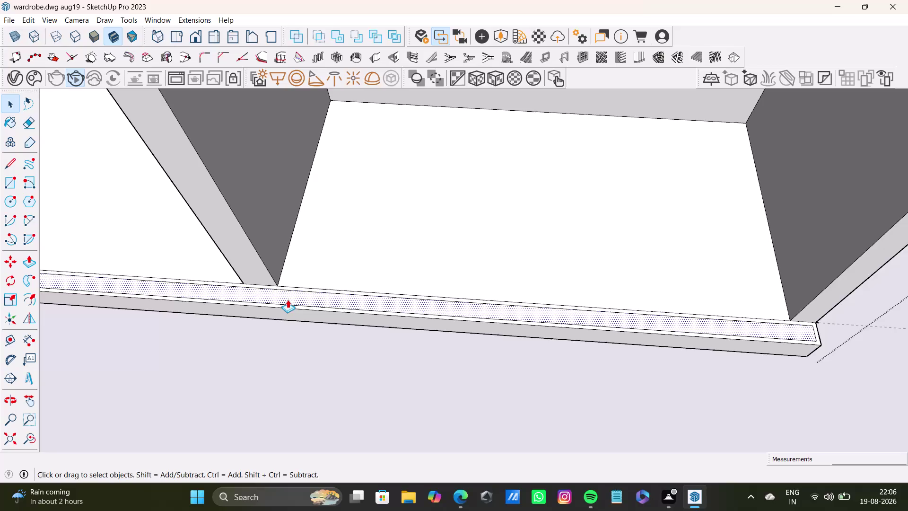
Pull the skirting strip's top face out by 2 3/4 inches.
drag(293, 298, 294, 307)
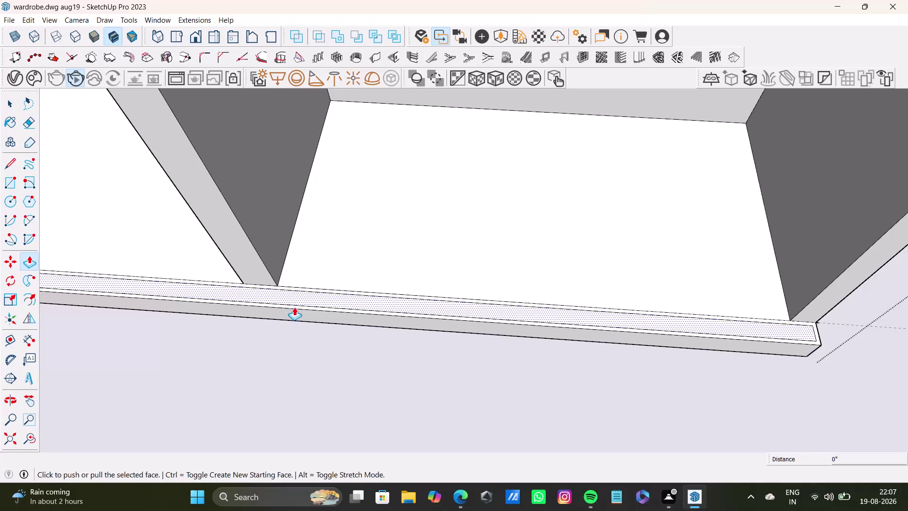
drag(344, 296, 345, 307)
scroll(down, 3)
scroll(down, 3)
scroll(up, 3)
scroll(down, 3)
scroll(up, 3)
scroll(down, 3)
scroll(up, 3)
scroll(down, 3)
scroll(up, 3)
scroll(down, 3)
scroll(up, 3)
scroll(down, 3)
scroll(up, 3)
scroll(down, 3)
scroll(up, 3)
scroll(down, 3)
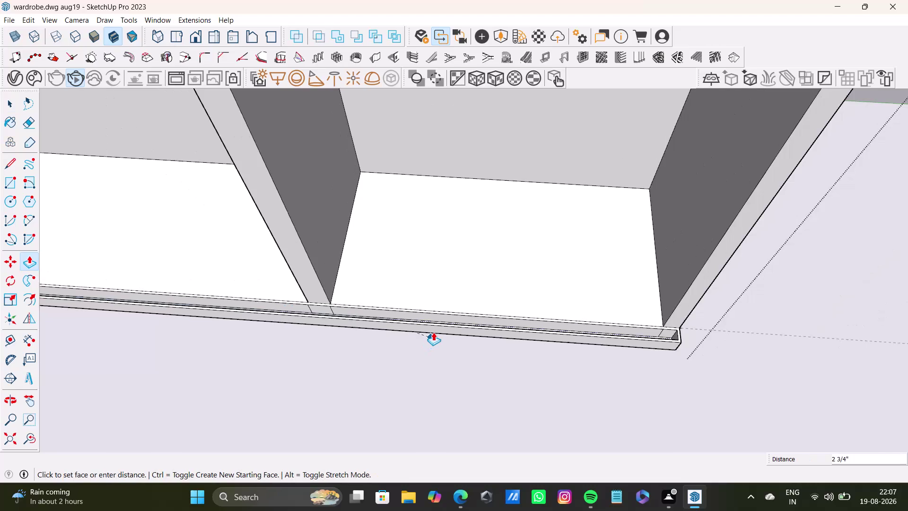
key(space)
Remove the short stray edge where the partition meets the skirting.
middle_drag(438, 320, 436, 328)
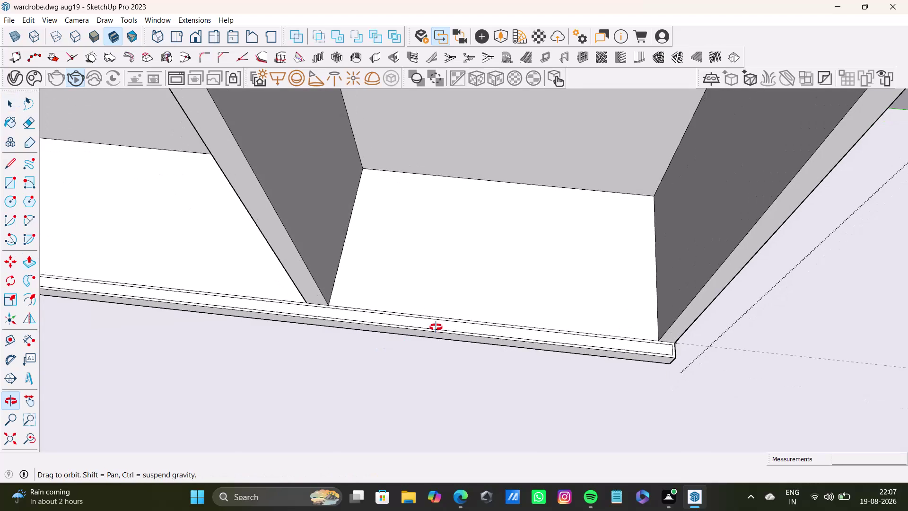
click(439, 321)
key(p)
click(446, 322)
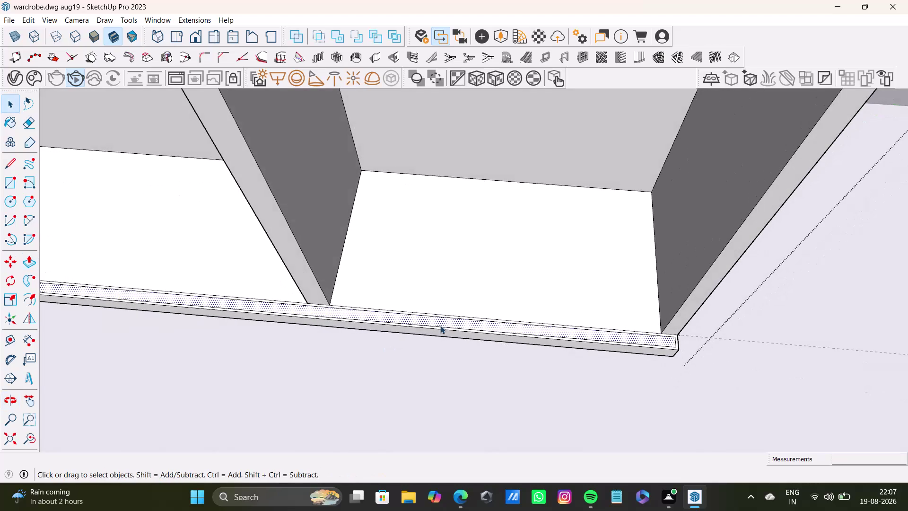
key(space)
scroll(down, 3)
middle_drag(428, 330, 429, 327)
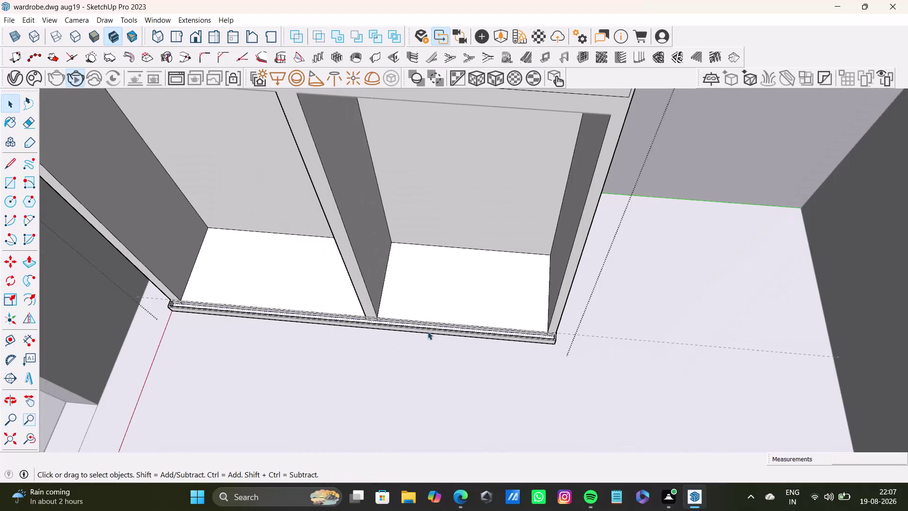
middle_drag(428, 326, 485, 310)
scroll(up, 3)
middle_drag(463, 294, 416, 320)
scroll(up, 3)
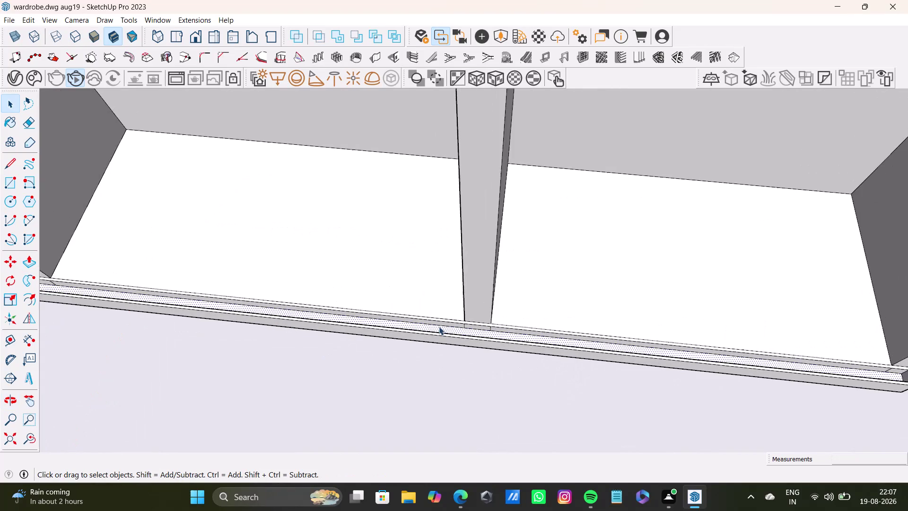
scroll(up, 3)
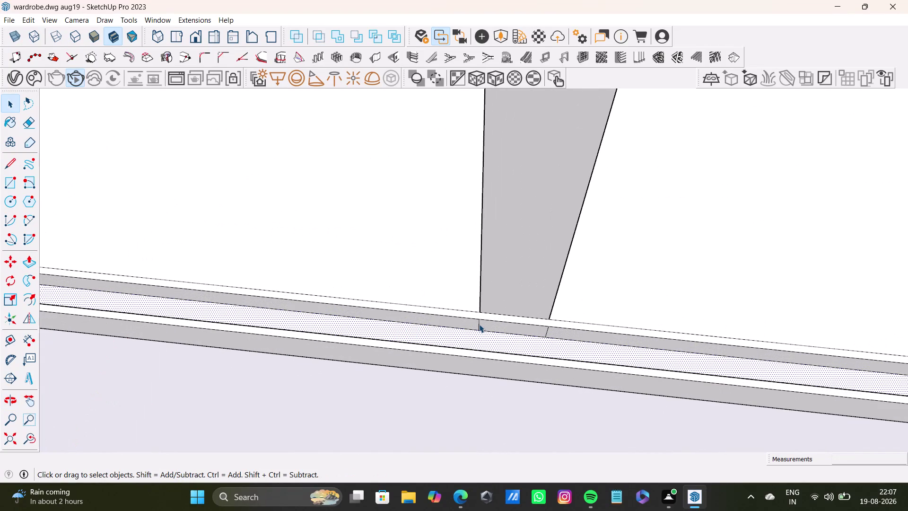
click(479, 324)
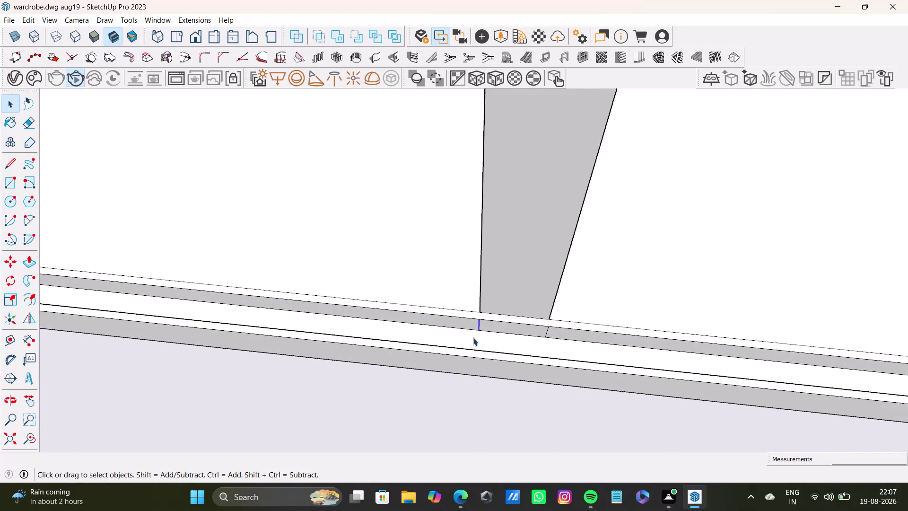
key(ctrl+z)
scroll(down, 3)
scroll(up, 3)
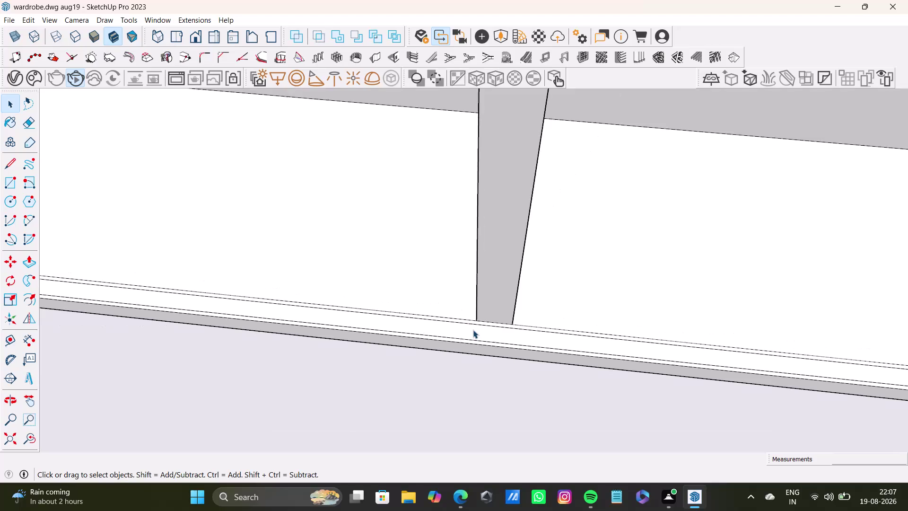
scroll(down, 3)
Turn the view to the two loose door panels and select both.
middle_drag(425, 324, 449, 204)
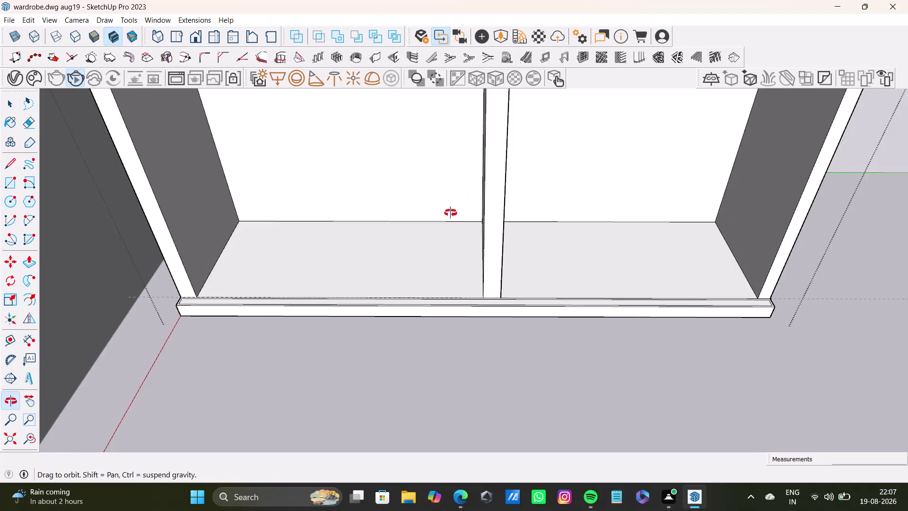
middle_drag(449, 205, 407, 279)
scroll(down, 3)
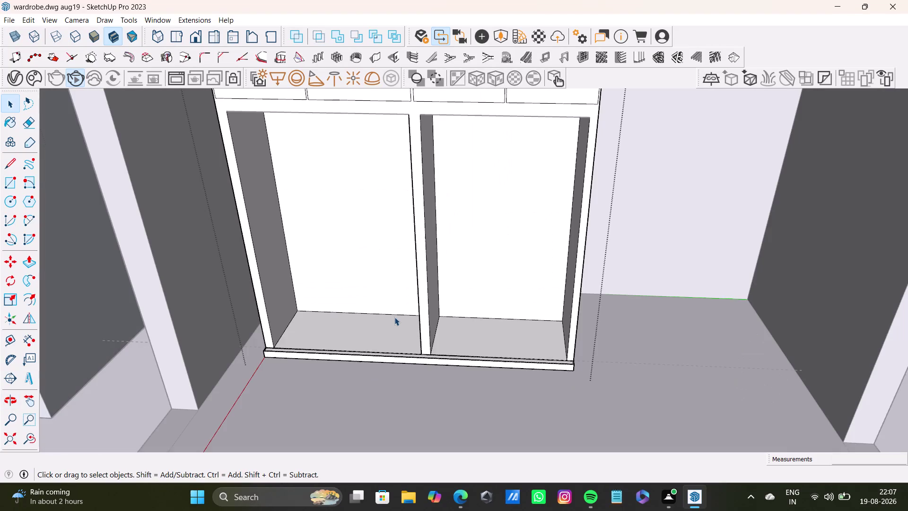
scroll(down, 3)
middle_drag(395, 316, 321, 313)
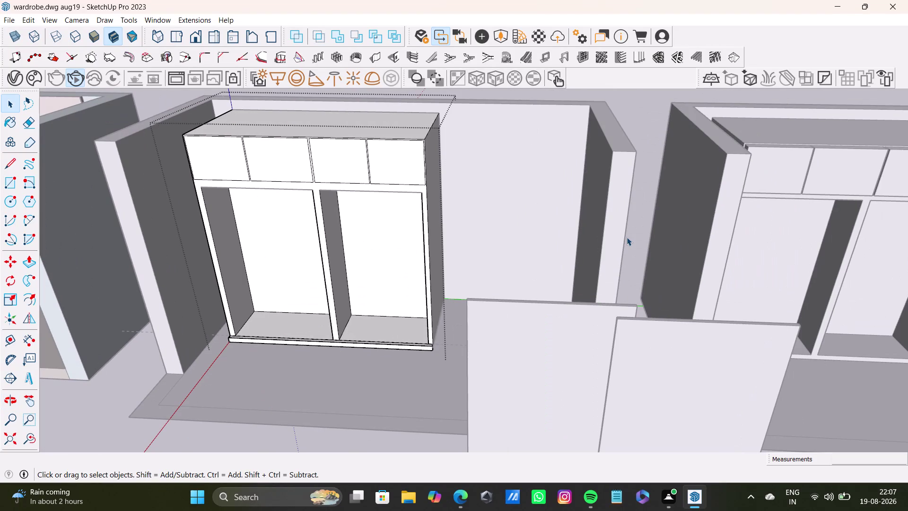
click(665, 132)
scroll(down, 3)
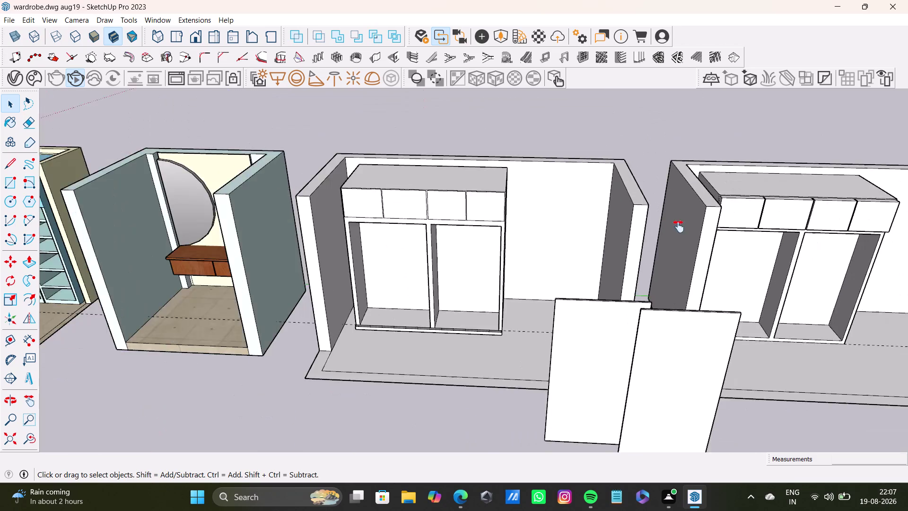
middle_drag(679, 290, 683, 179)
triple_click(676, 219)
double_click(629, 215)
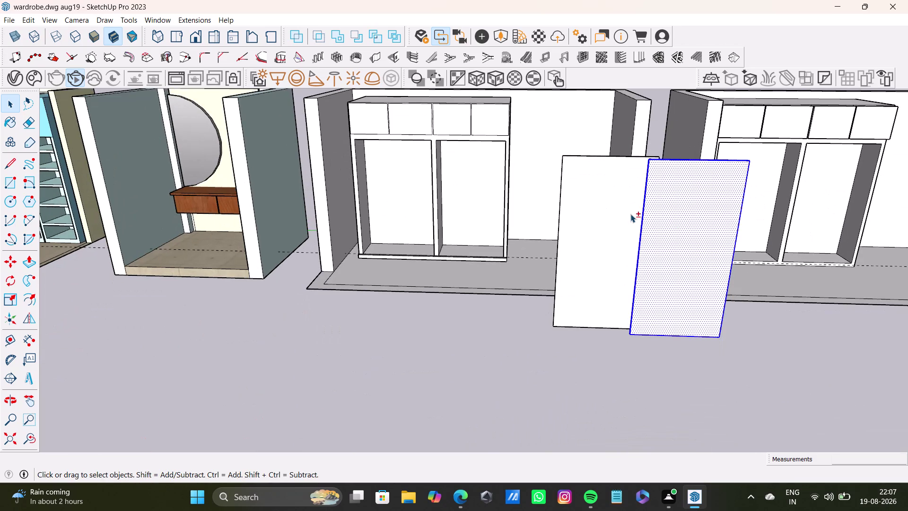
Copy both panels with Move and snap them onto the skirting corner.
key(m)
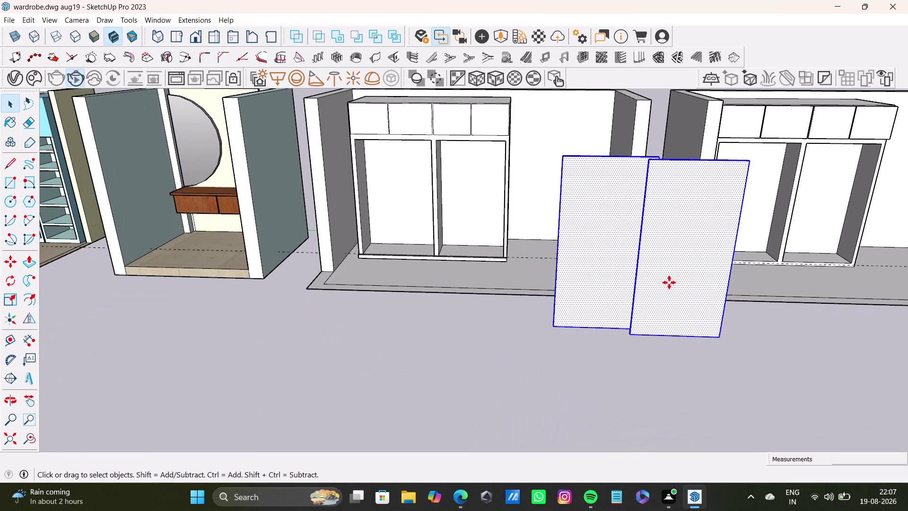
click(725, 334)
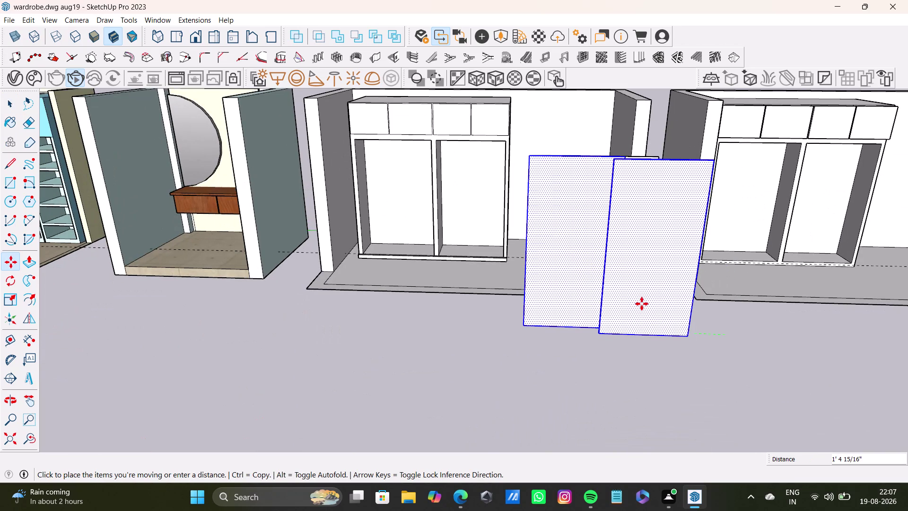
scroll(up, 3)
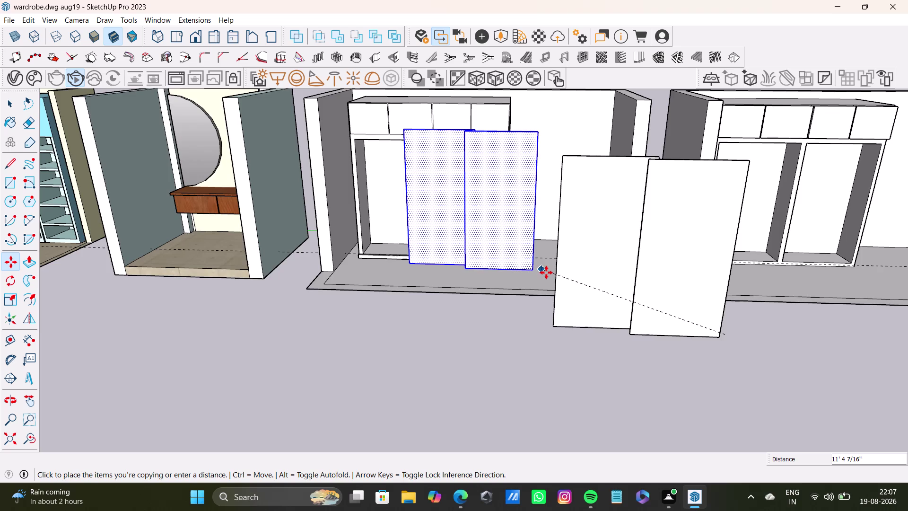
scroll(up, 3)
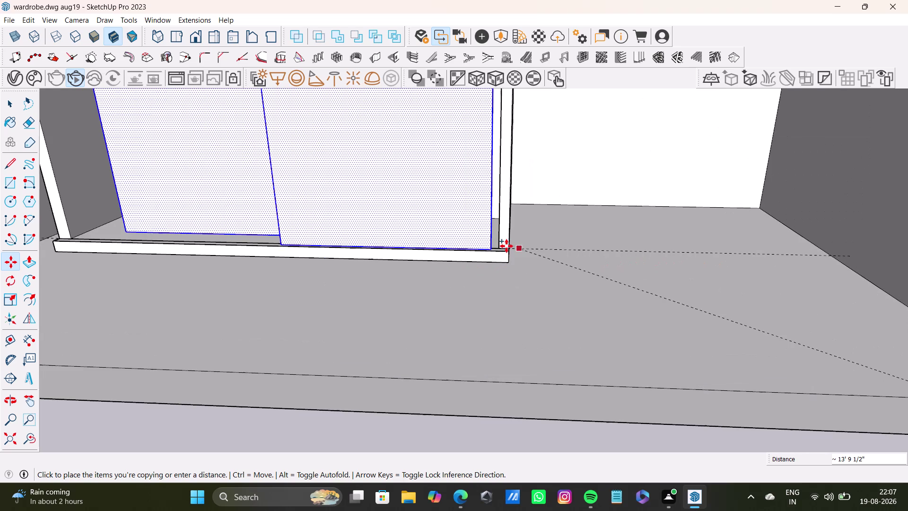
click(536, 248)
scroll(down, 3)
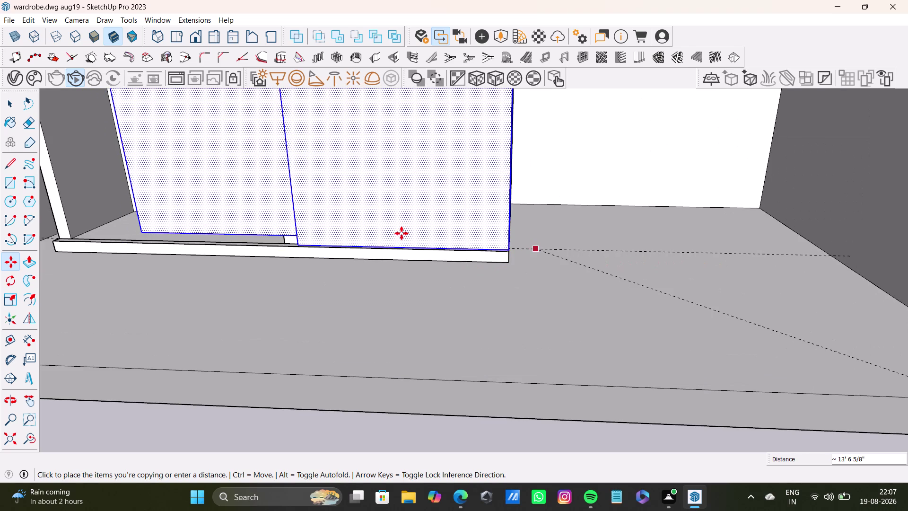
scroll(down, 3)
scroll(down, 3)
middle_drag(398, 226, 564, 277)
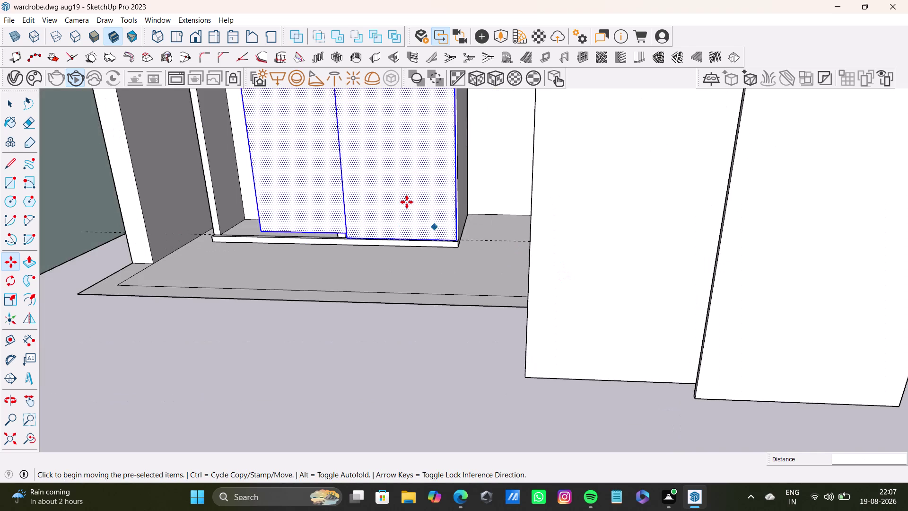
middle_drag(408, 223, 532, 355)
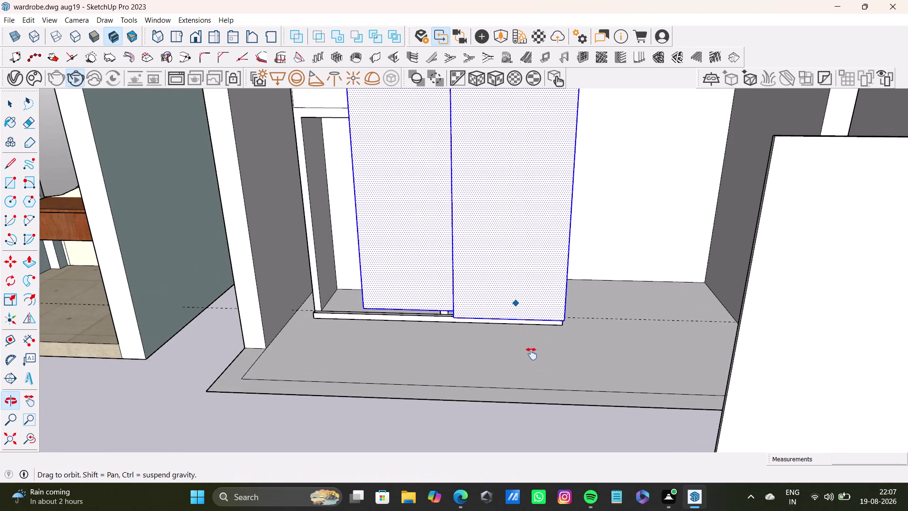
middle_drag(496, 245, 487, 319)
Scale the door pair's height down to fit the opening.
key(s)
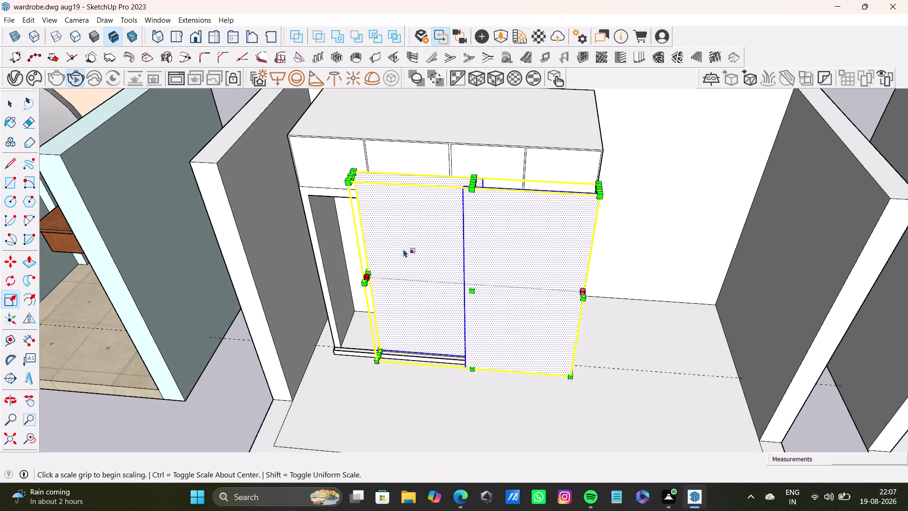
drag(475, 181, 472, 208)
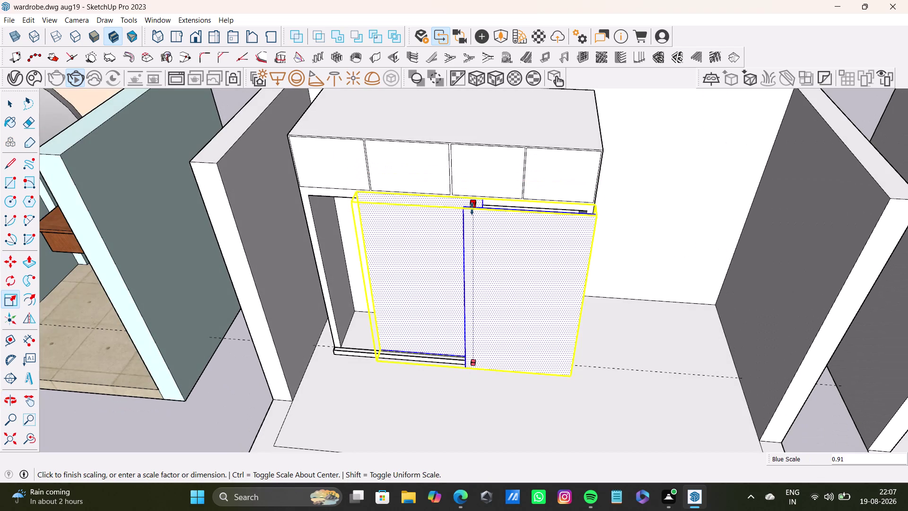
drag(473, 208, 472, 209)
middle_drag(444, 259, 447, 260)
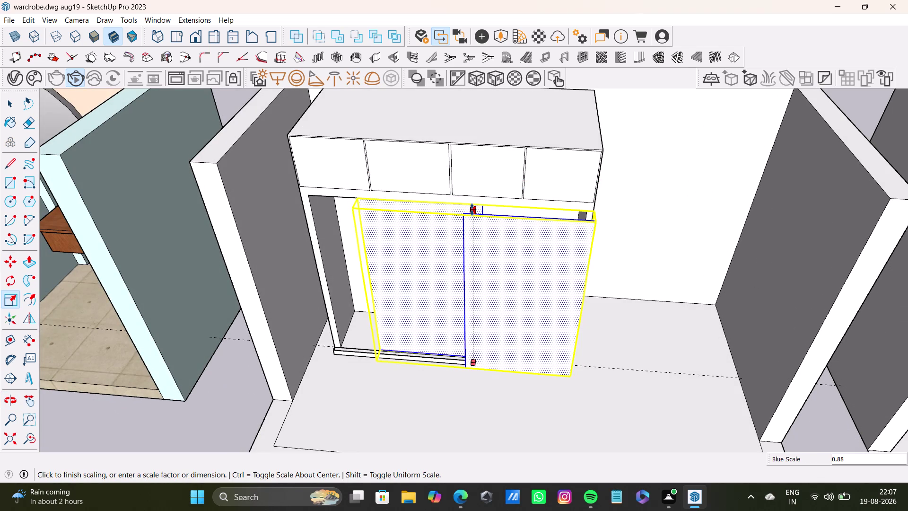
middle_drag(447, 260, 547, 238)
scroll(up, 3)
scroll(down, 3)
middle_drag(462, 294, 537, 282)
Stretch the door pair's width to fill the opening's sides.
drag(422, 311, 344, 323)
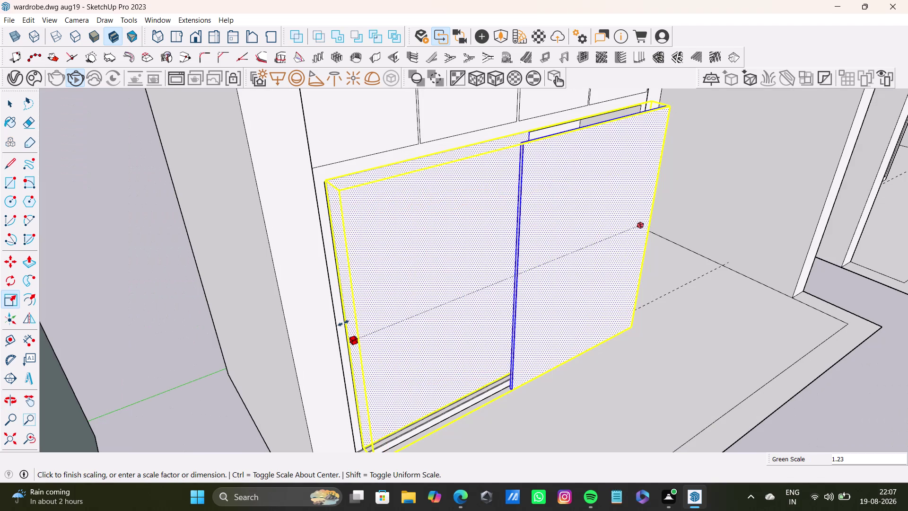
drag(344, 323, 344, 322)
middle_drag(543, 291, 371, 349)
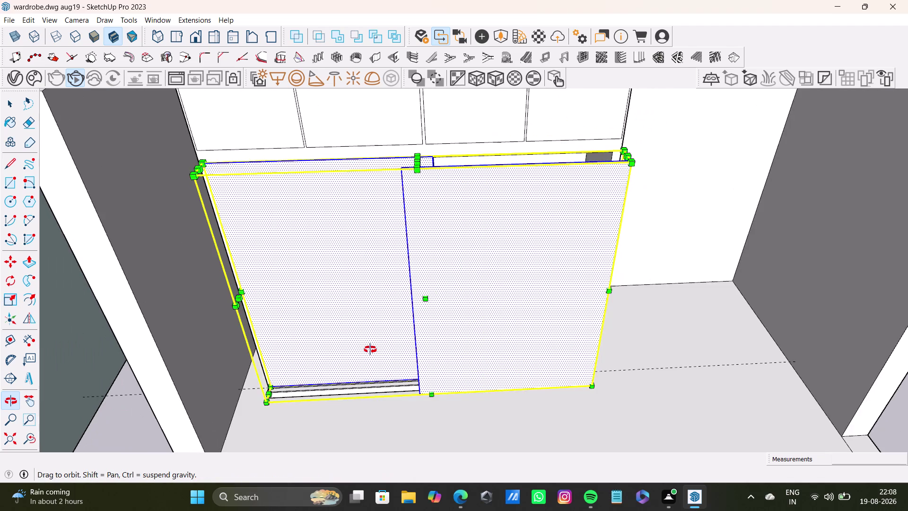
middle_drag(469, 312, 262, 336)
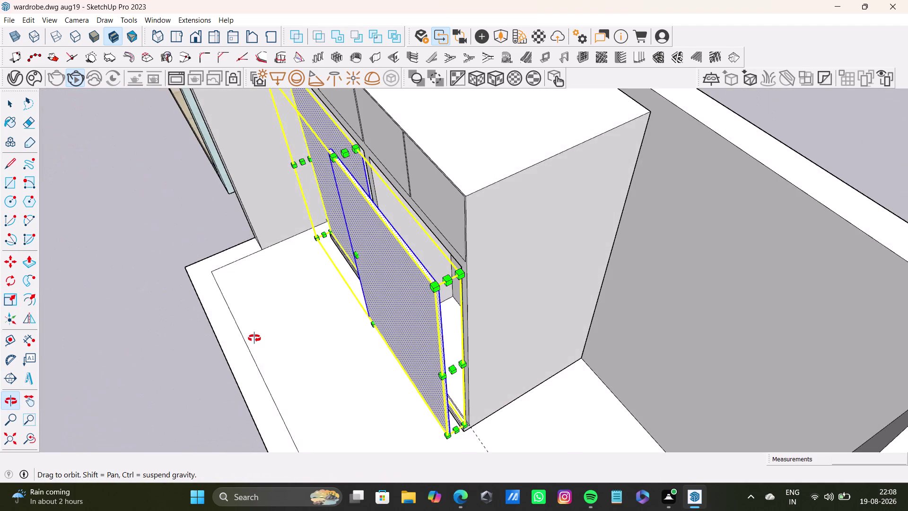
middle_drag(261, 337, 245, 348)
middle_drag(380, 292, 375, 369)
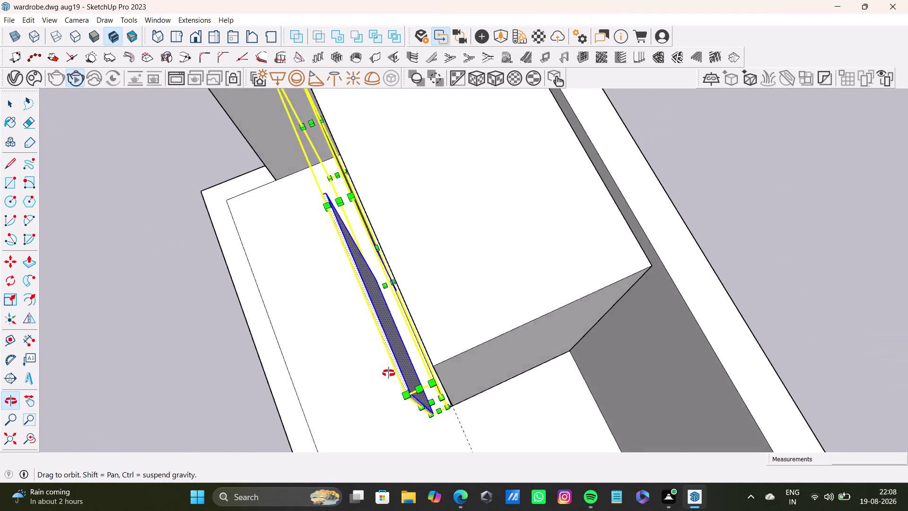
middle_drag(375, 369, 710, 278)
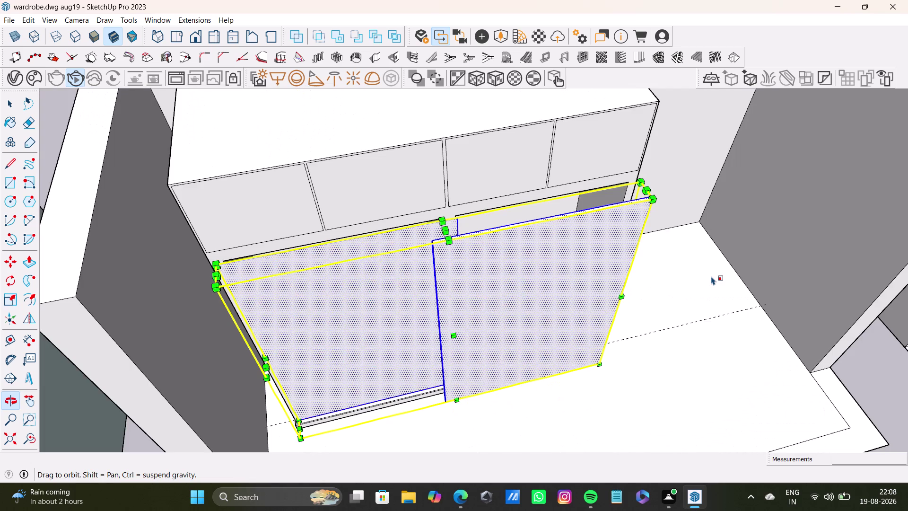
scroll(down, 3)
middle_drag(521, 336, 575, 174)
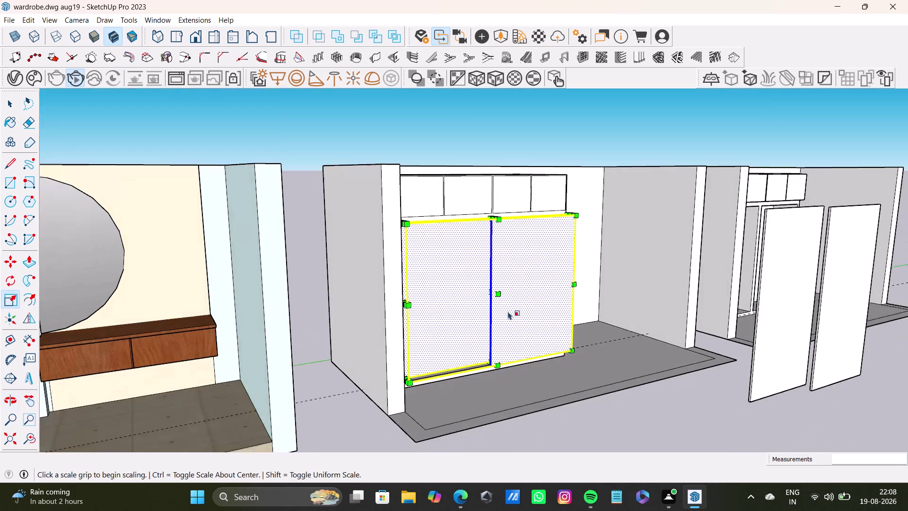
scroll(up, 3)
middle_drag(512, 309, 379, 339)
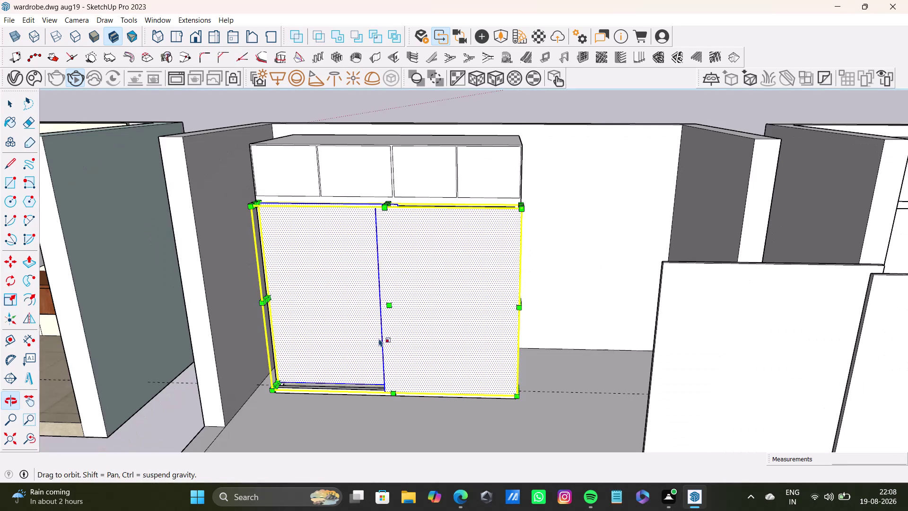
Undo the door scaling until the opening is empty again.
key(ctrl+z)
key(ctrl+z)
key(ctrl+z)
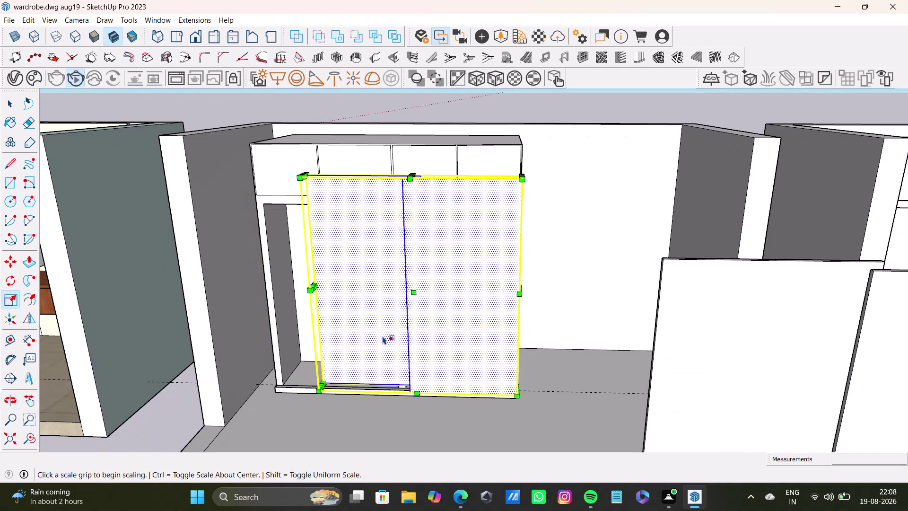
scroll(down, 3)
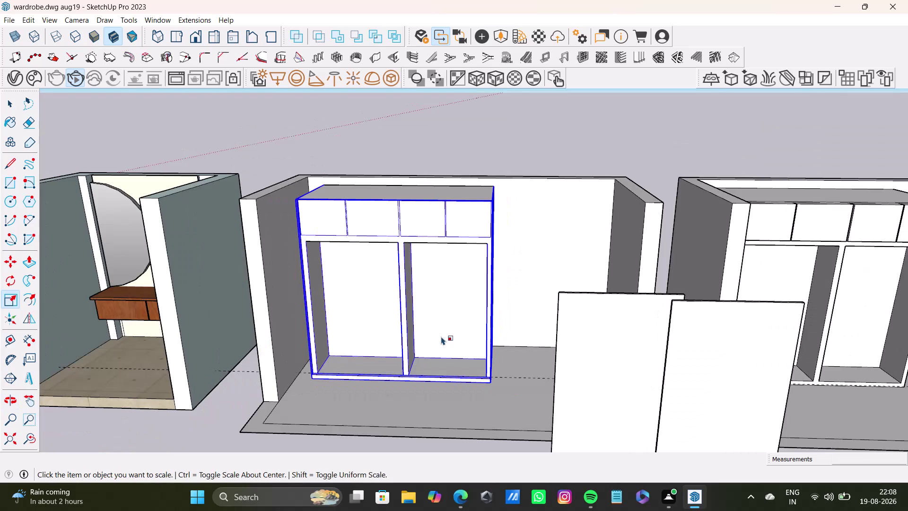
Select the left loose door panel.
middle_drag(443, 337, 479, 274)
key(space)
click(516, 437)
triple_click(599, 350)
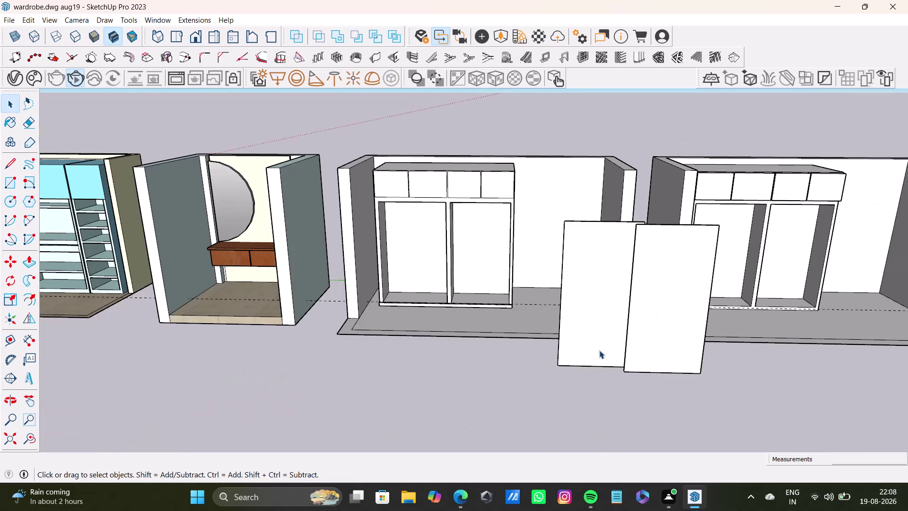
click(599, 350)
Move the panel by its bottom corner onto the skirting corner in the opening.
key(m)
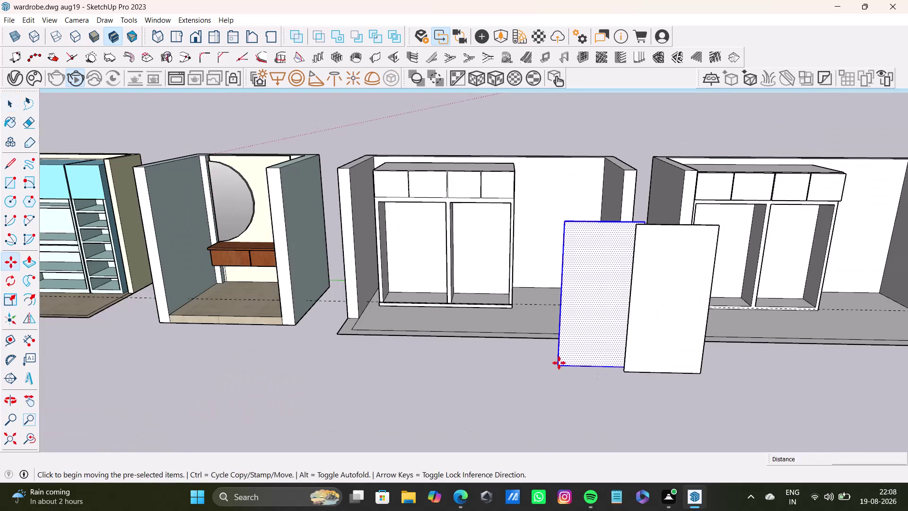
click(559, 365)
scroll(up, 3)
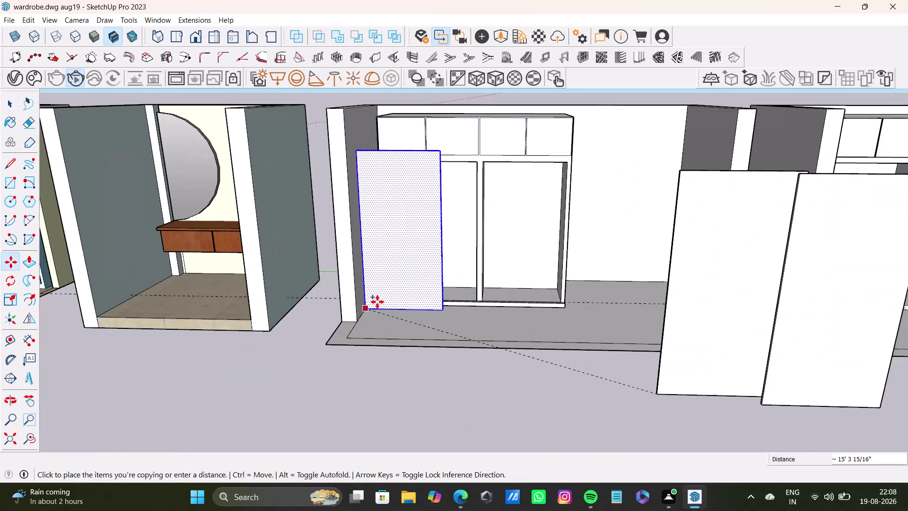
scroll(up, 3)
middle_drag(400, 297, 382, 360)
scroll(up, 3)
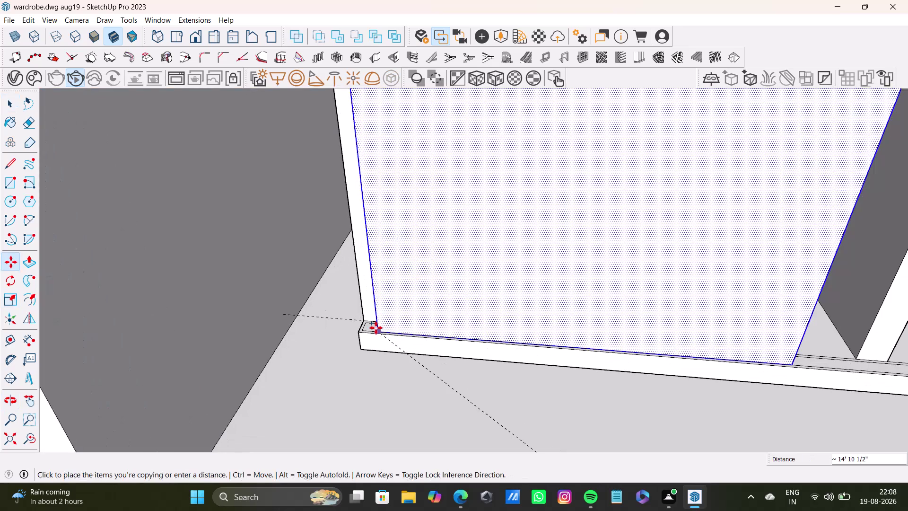
click(364, 330)
middle_drag(403, 329, 535, 364)
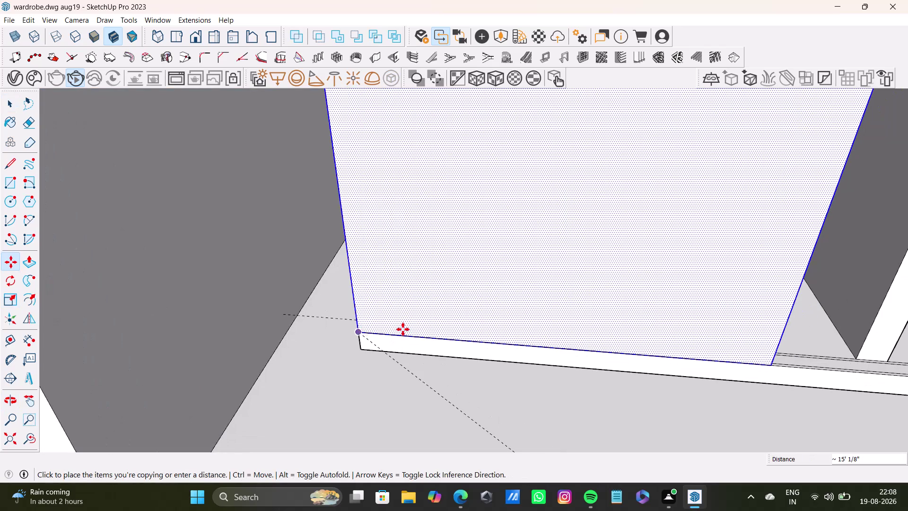
middle_drag(535, 364, 604, 387)
click(35, 436)
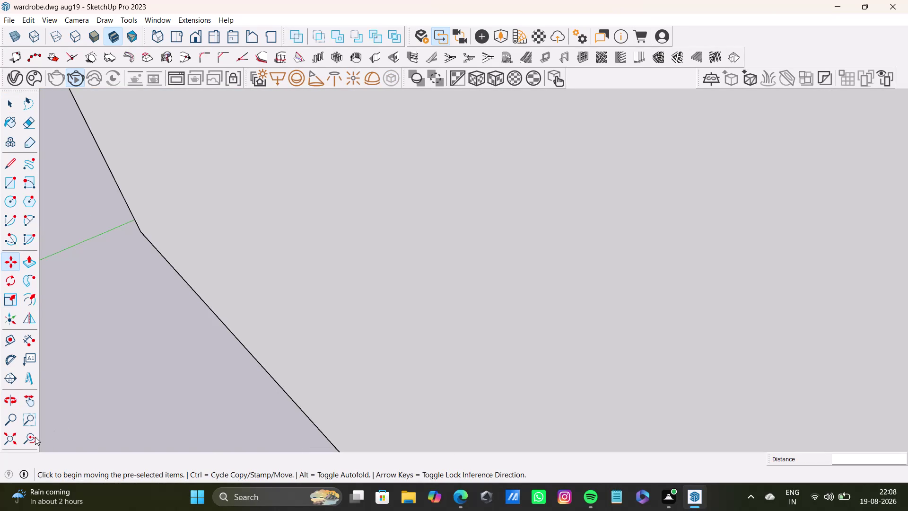
Orbit around the wardrobe to inspect the placed panel from above.
scroll(down, 3)
middle_drag(460, 333, 600, 477)
middle_drag(590, 393, 502, 269)
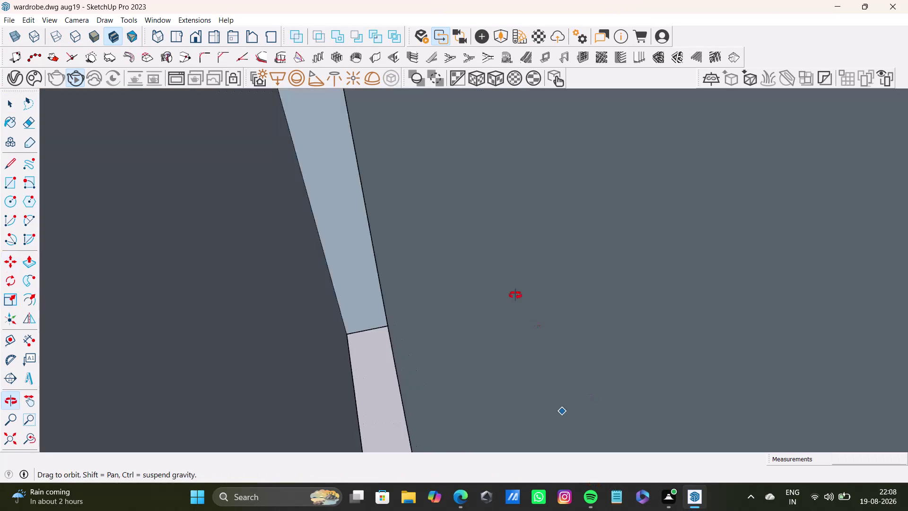
middle_drag(502, 269, 499, 253)
click(11, 435)
middle_drag(569, 291, 547, 309)
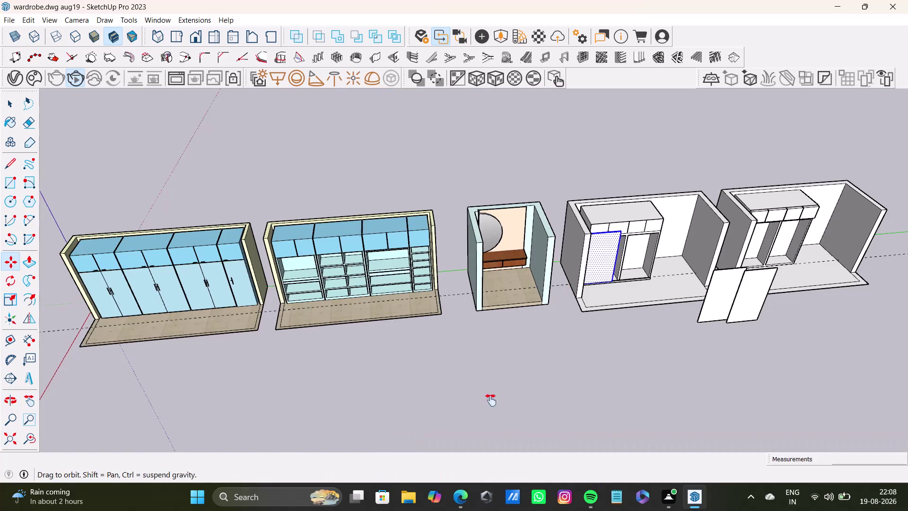
middle_drag(548, 309, 484, 417)
scroll(up, 3)
middle_drag(505, 387, 596, 445)
scroll(up, 3)
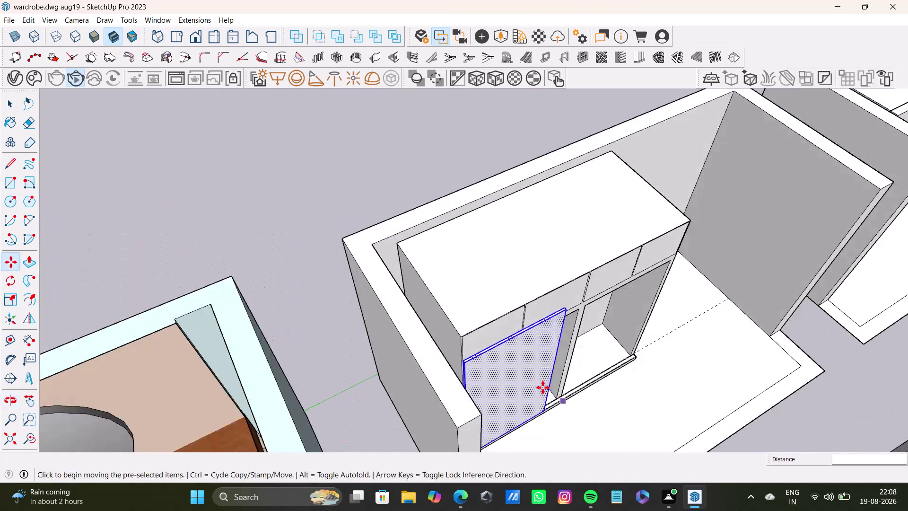
scroll(up, 3)
middle_drag(505, 364, 464, 381)
Scale the panel's height to about 0.94 so its top sits below the cabinets.
key(s)
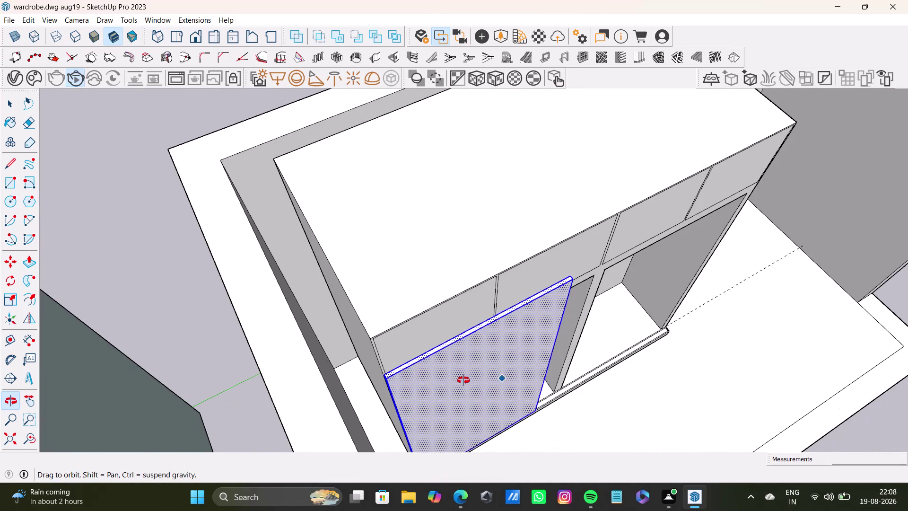
scroll(up, 3)
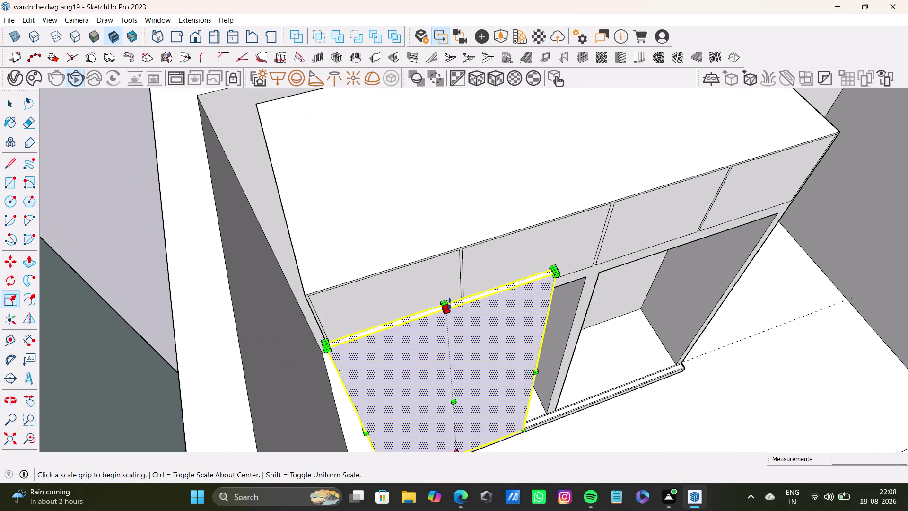
scroll(up, 3)
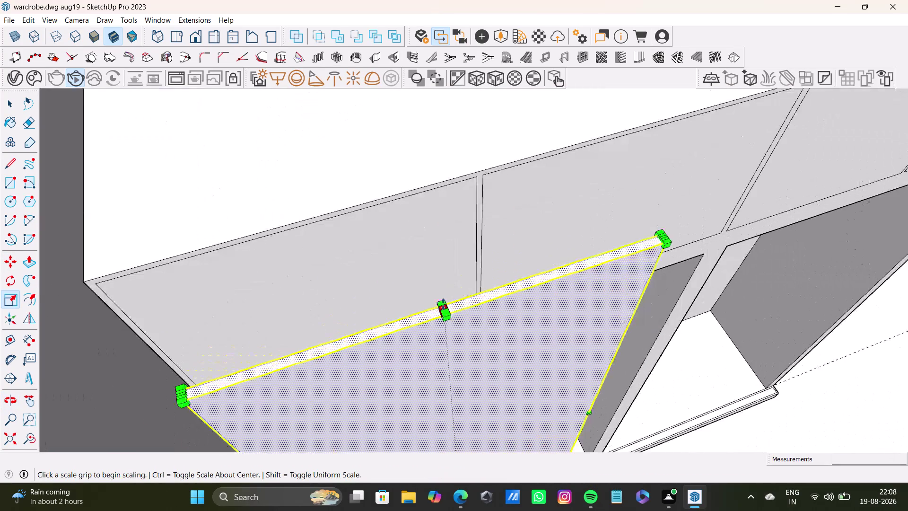
drag(446, 306, 453, 327)
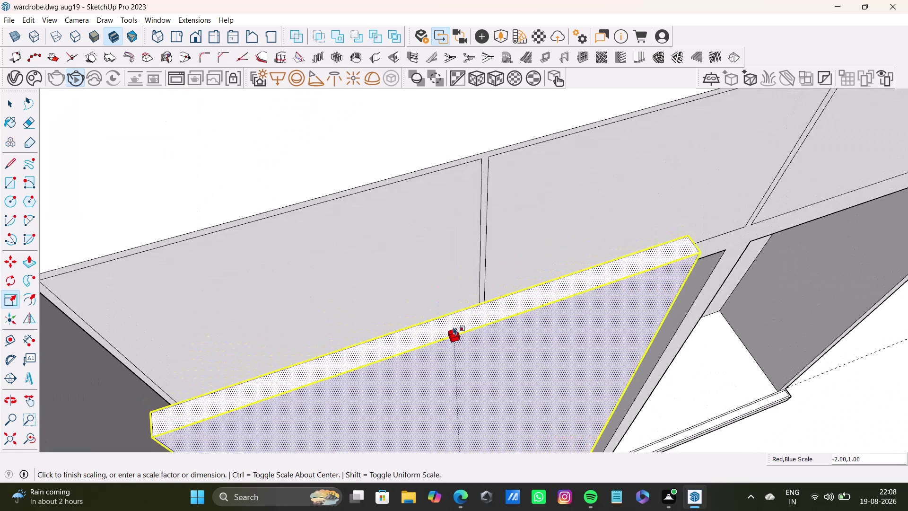
drag(452, 322, 465, 359)
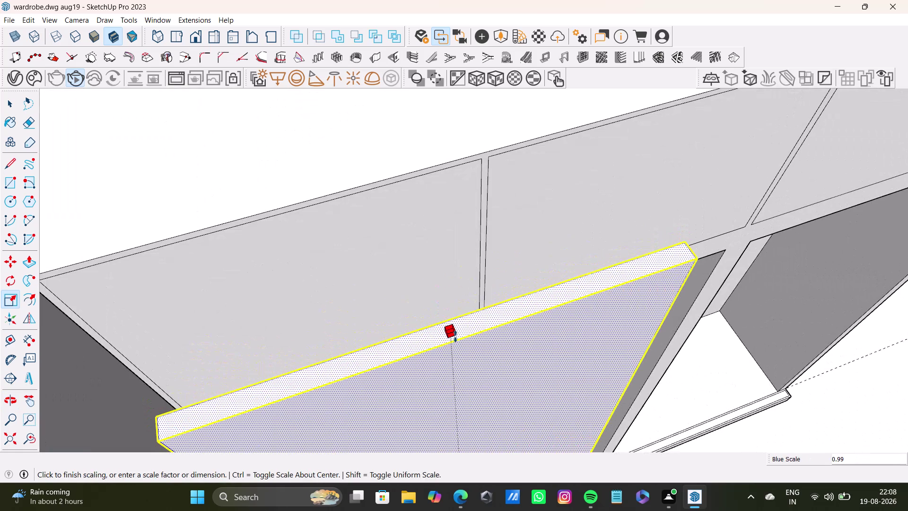
drag(465, 359, 467, 354)
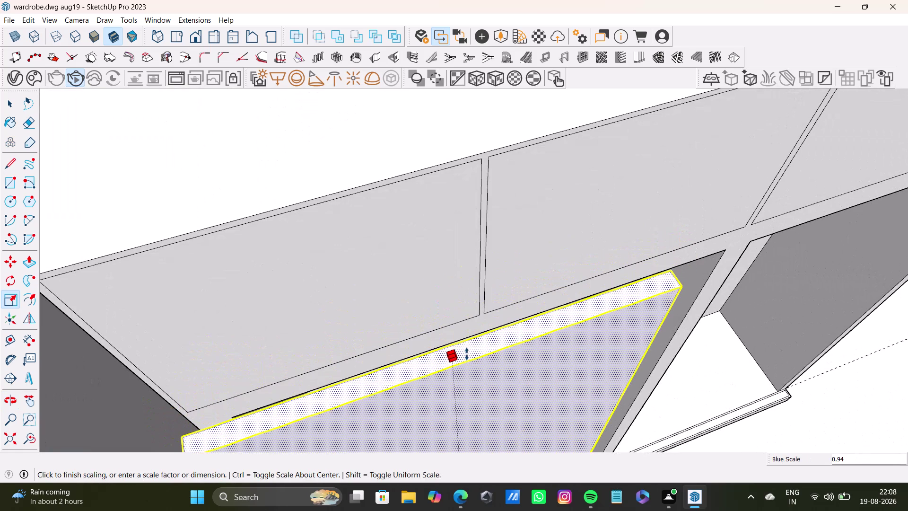
drag(467, 354, 466, 353)
scroll(down, 3)
middle_drag(466, 353, 501, 265)
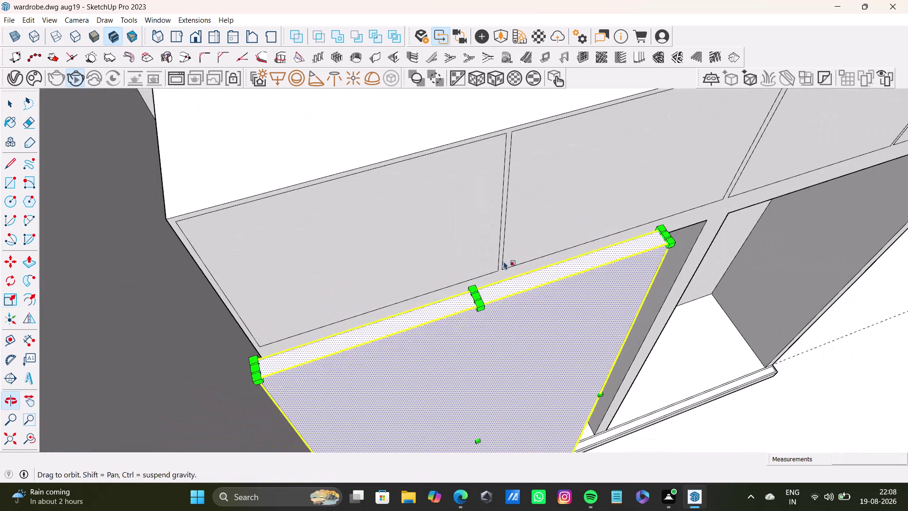
scroll(down, 3)
middle_drag(447, 361, 471, 244)
scroll(up, 3)
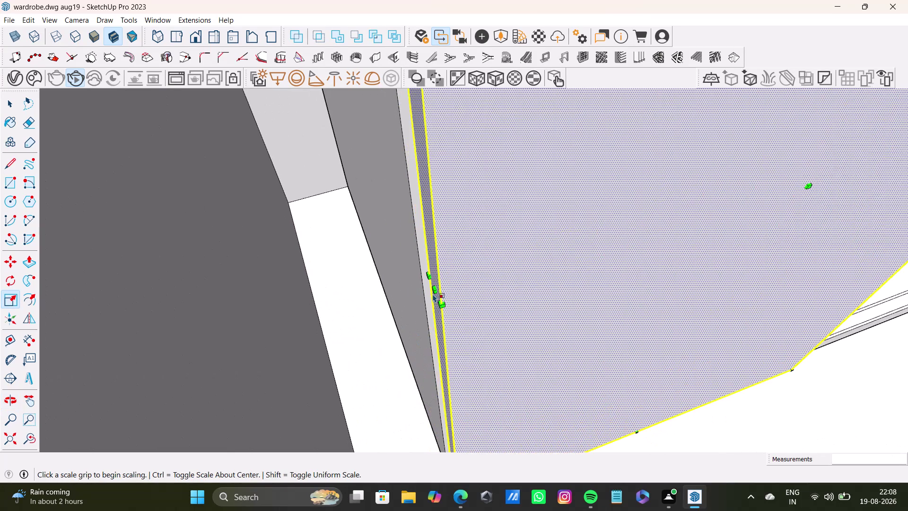
Narrow the panel's width to about 0.97 to fit the opening.
drag(434, 293, 471, 283)
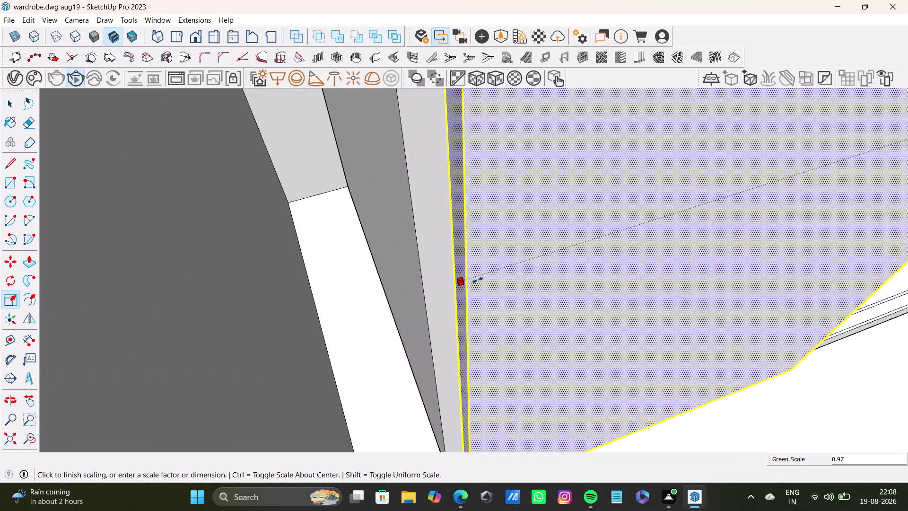
drag(471, 283, 474, 280)
middle_drag(487, 285, 491, 394)
scroll(down, 3)
scroll(down, 3)
middle_drag(508, 306, 426, 380)
middle_drag(639, 322, 633, 296)
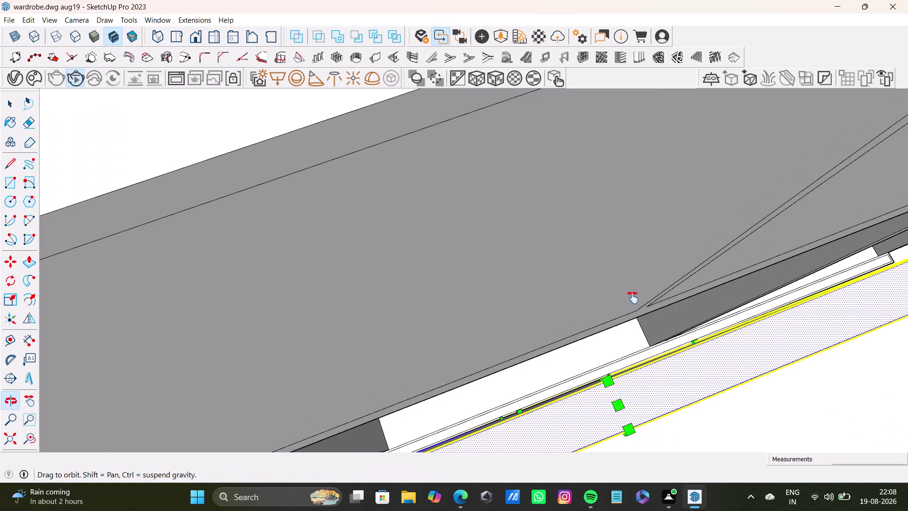
middle_drag(633, 296, 633, 298)
drag(522, 414, 520, 411)
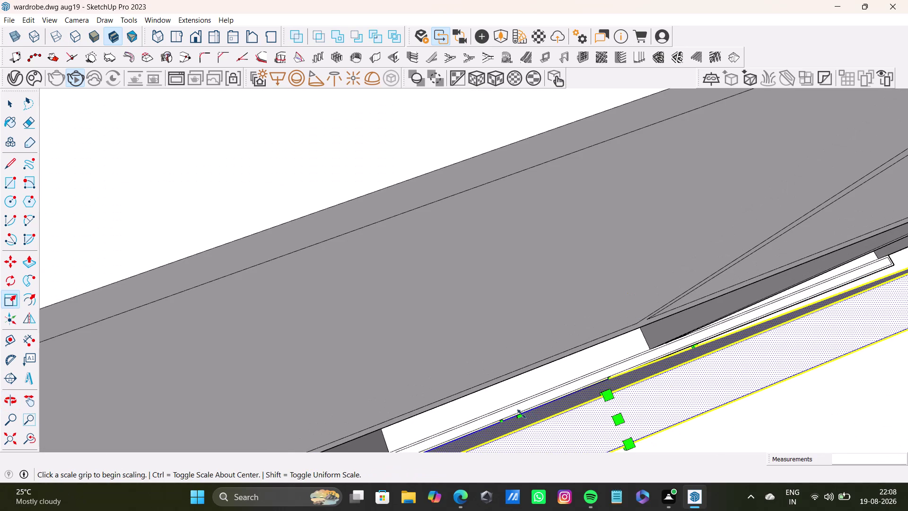
drag(520, 411, 516, 395)
scroll(down, 3)
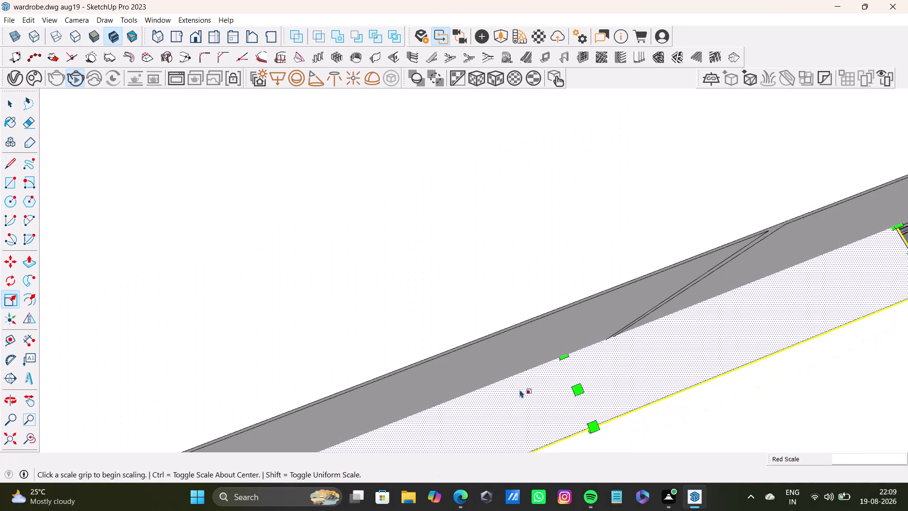
scroll(down, 3)
middle_drag(568, 392, 569, 300)
Shorten the left door panel's height to fit below the upper cabinets.
middle_drag(590, 353, 527, 253)
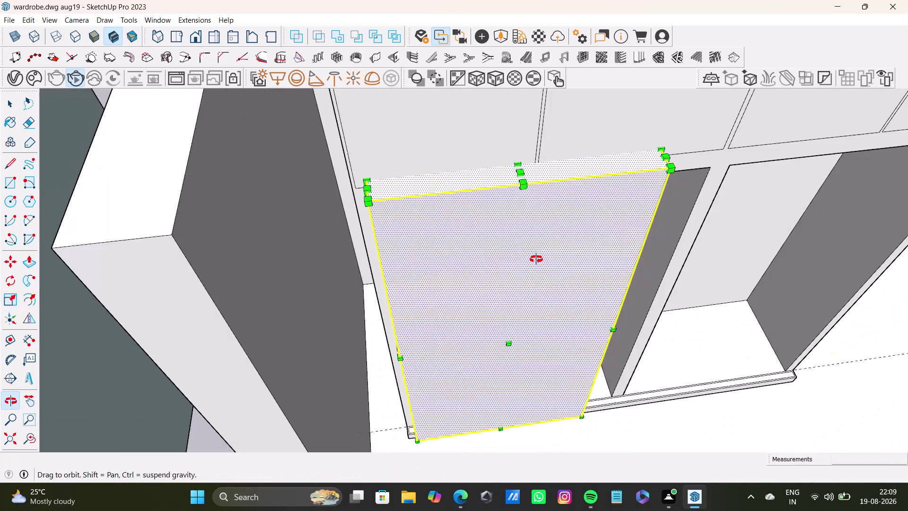
middle_drag(527, 253, 434, 214)
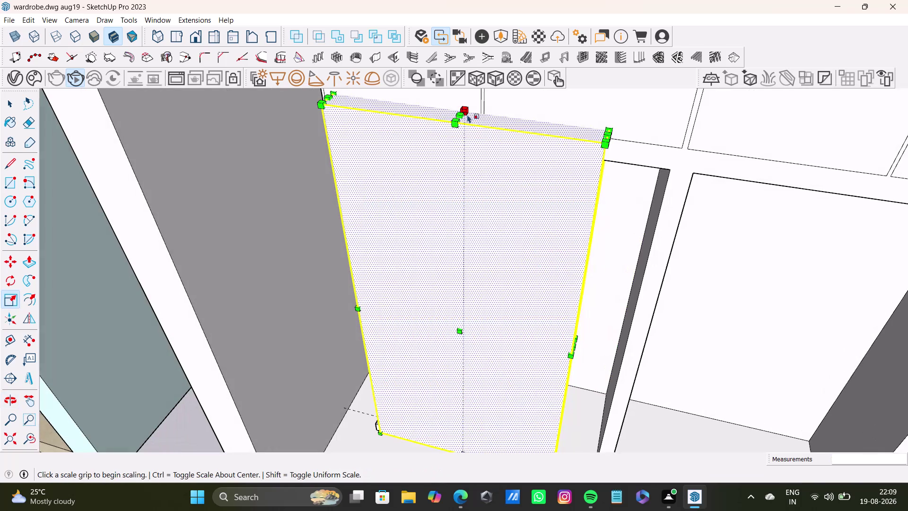
drag(463, 114, 471, 145)
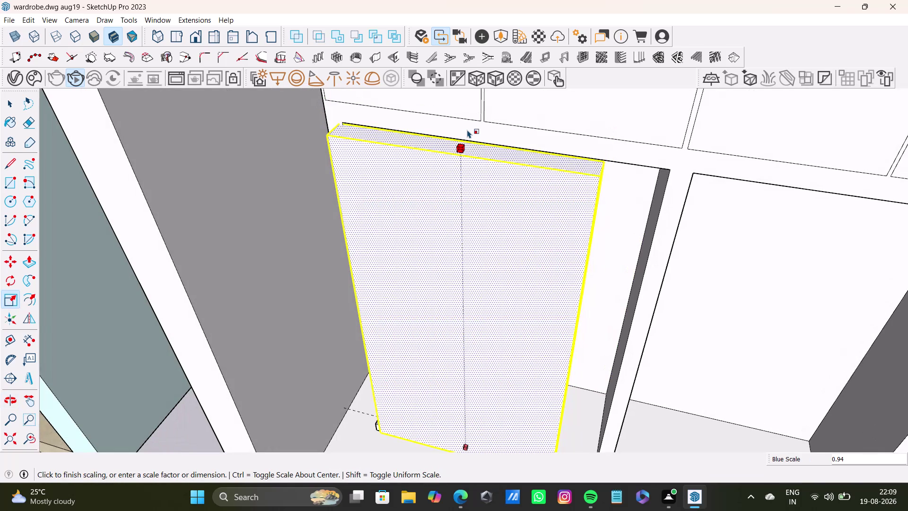
scroll(down, 3)
middle_drag(546, 206, 514, 155)
scroll(up, 3)
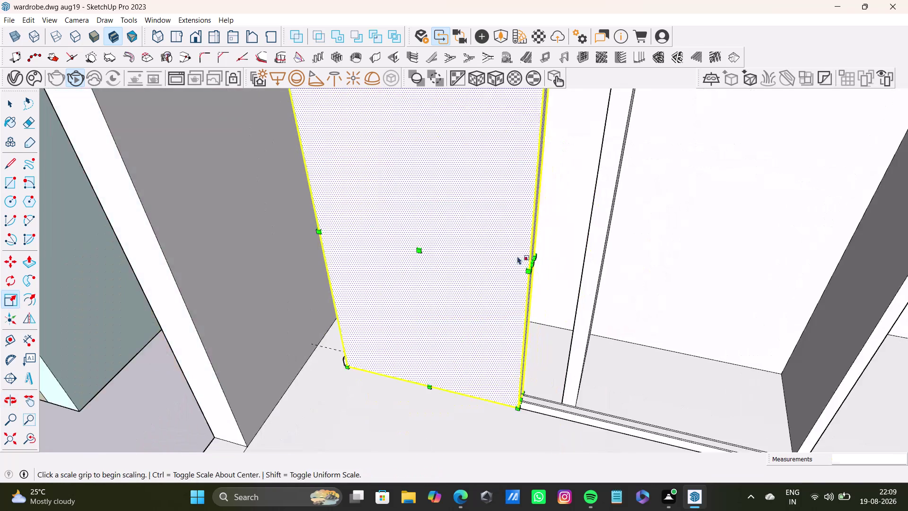
scroll(up, 3)
Resize the panel's side edge so its width meets the central divider.
middle_drag(545, 267, 495, 251)
drag(441, 227, 490, 247)
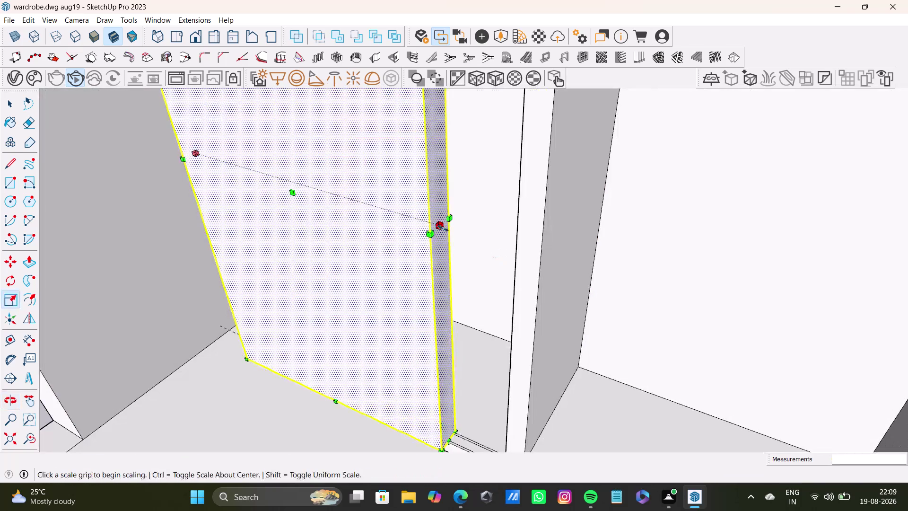
drag(490, 247, 524, 250)
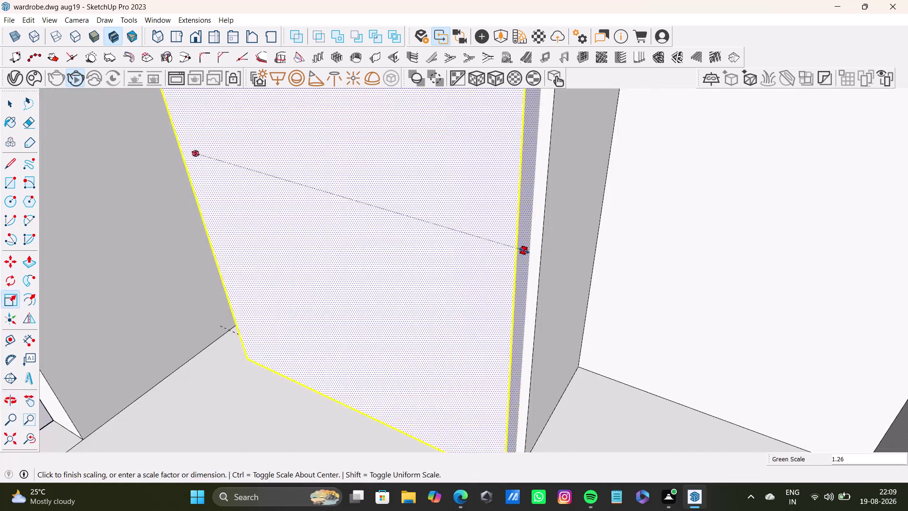
drag(524, 251, 501, 243)
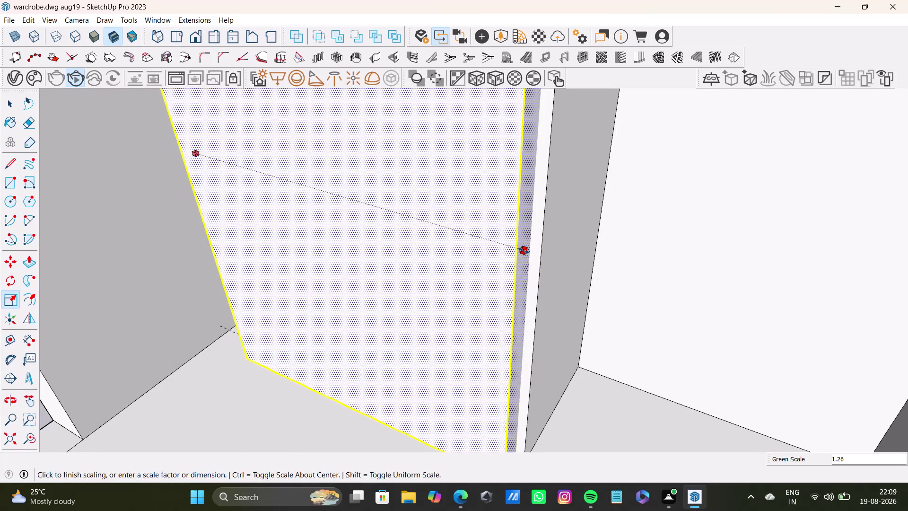
drag(501, 242, 489, 241)
scroll(down, 3)
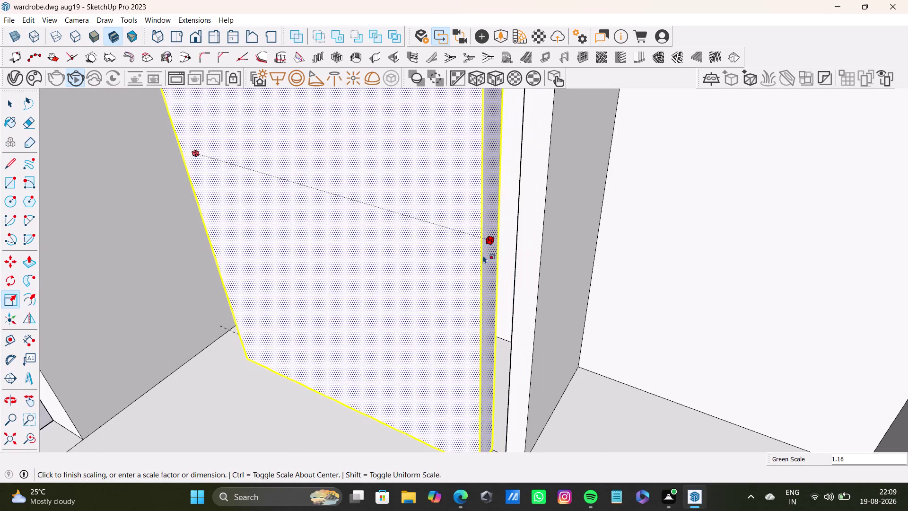
scroll(down, 3)
scroll(down, 3)
middle_drag(515, 268, 482, 287)
middle_drag(481, 289, 482, 291)
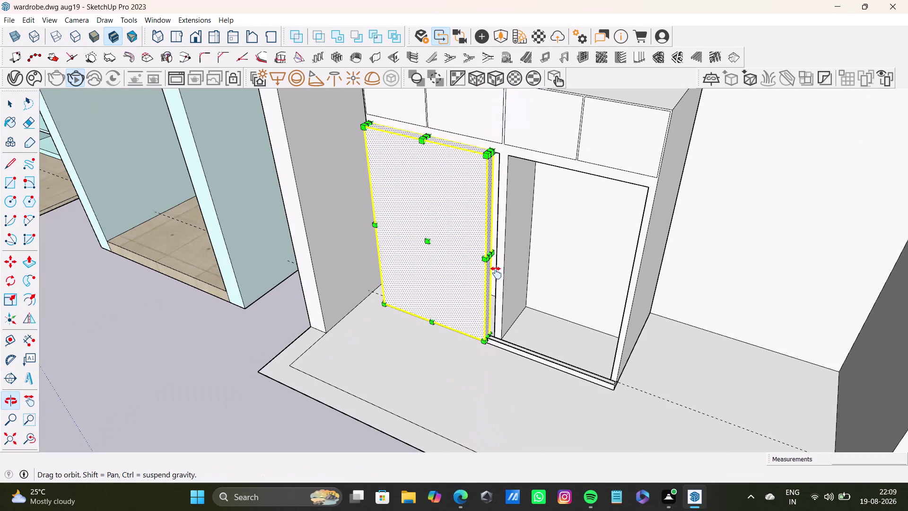
middle_drag(482, 292, 508, 310)
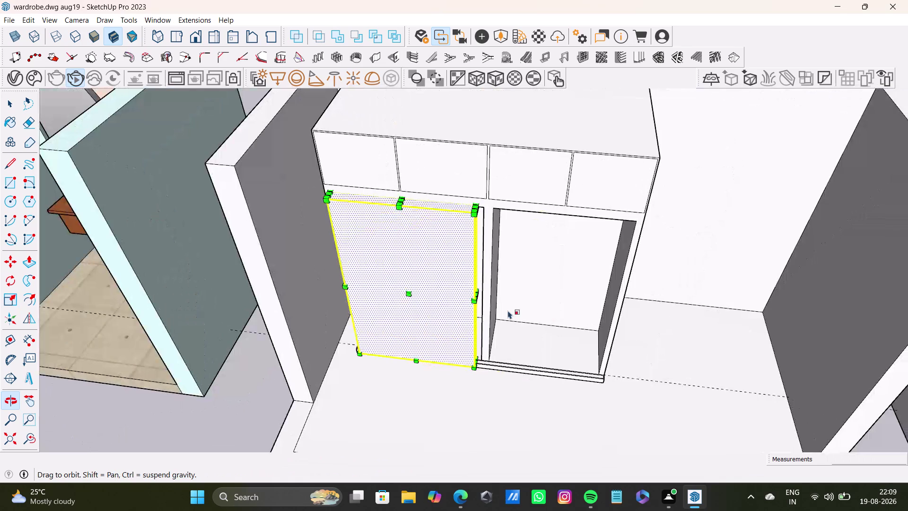
Trim the panel's bottom edge down to the skirting and check the result.
middle_drag(518, 322, 516, 389)
scroll(up, 3)
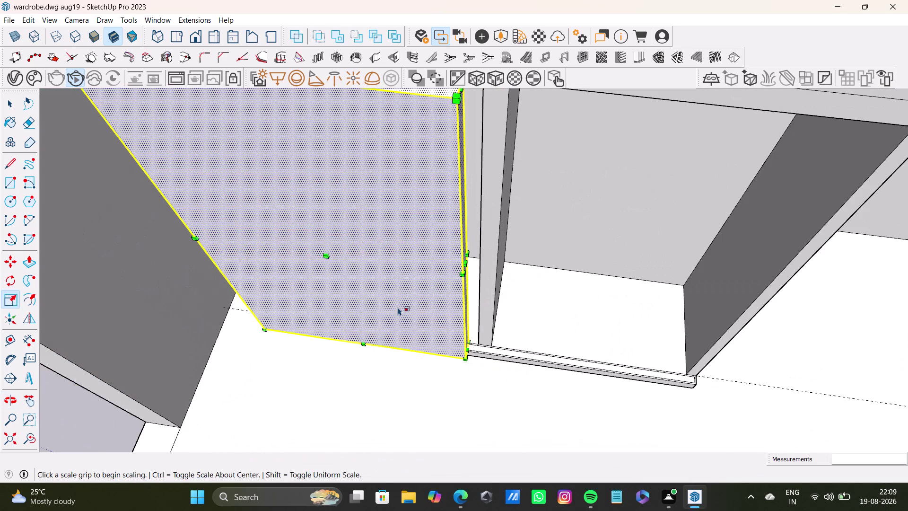
drag(327, 256, 341, 247)
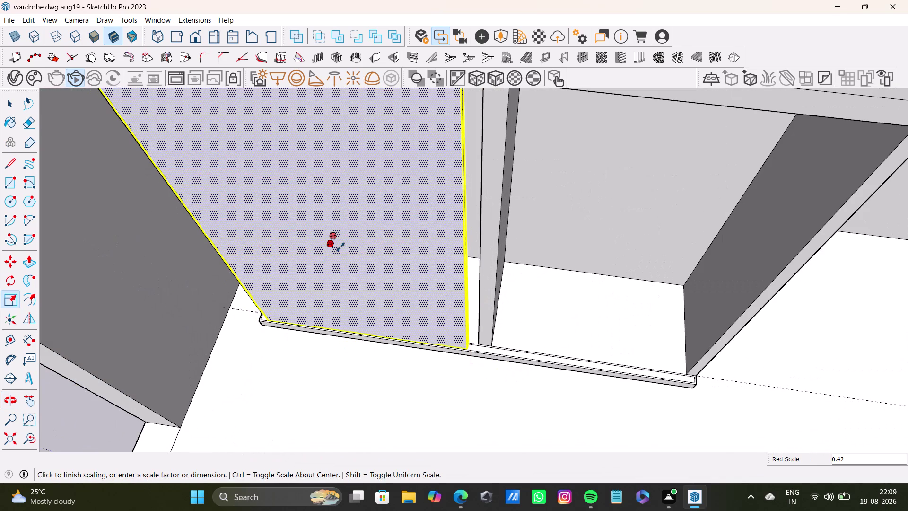
drag(340, 246, 341, 246)
scroll(down, 3)
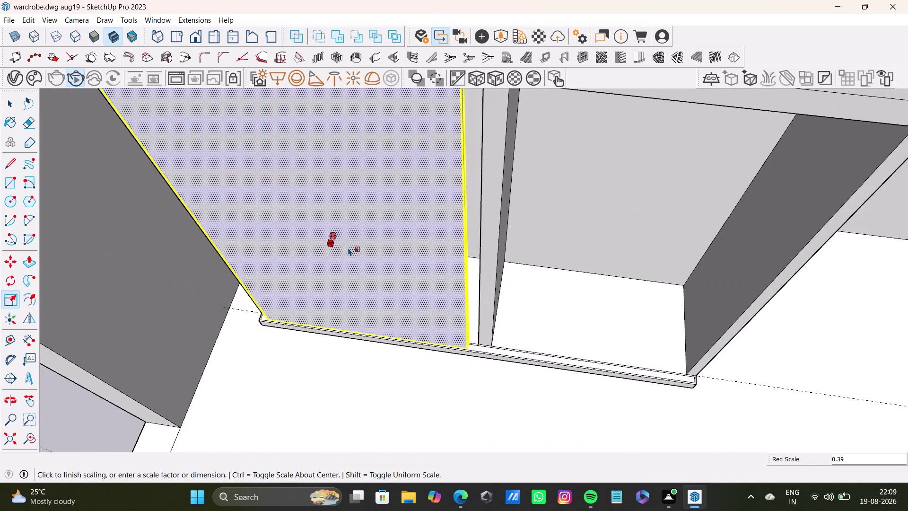
middle_drag(358, 249, 349, 284)
middle_drag(350, 287, 366, 254)
scroll(up, 3)
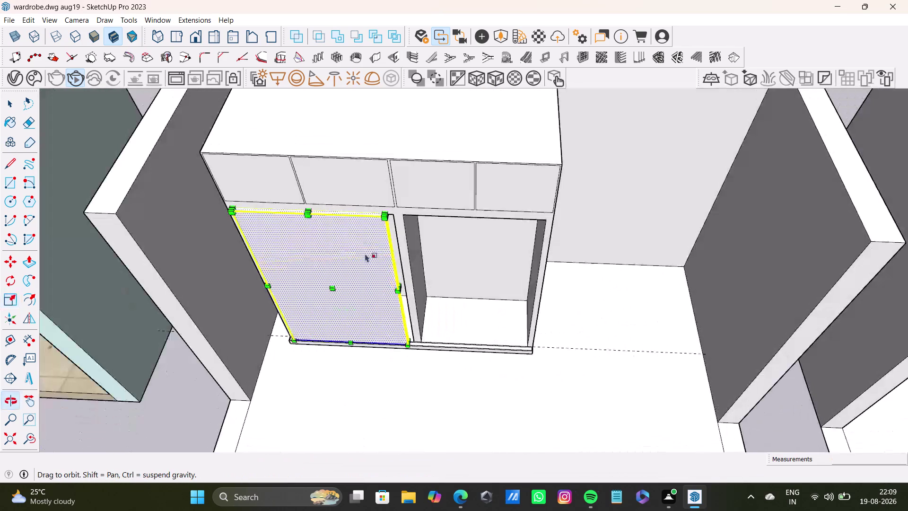
scroll(up, 3)
Stretch the panel's right edge against the divider, verify the fit, and exit scaling.
middle_drag(388, 289, 346, 284)
scroll(up, 3)
drag(389, 265, 394, 267)
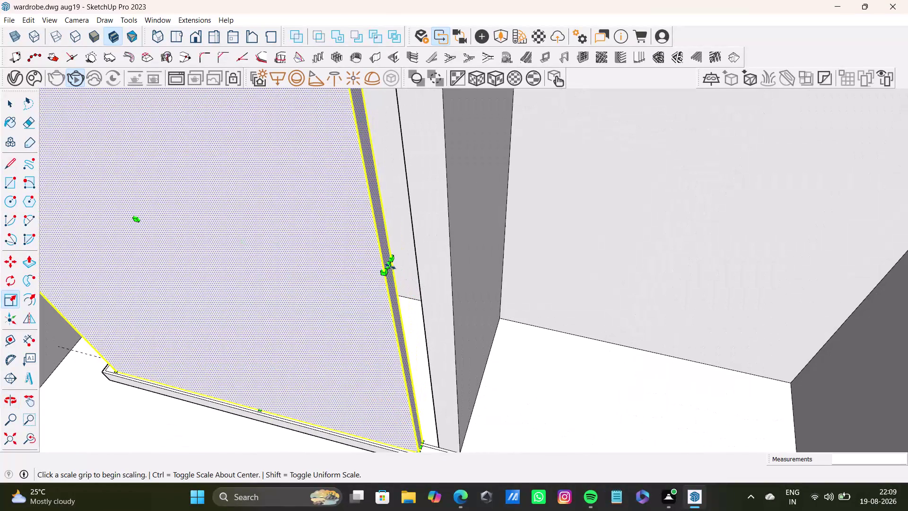
drag(394, 267, 434, 276)
scroll(down, 3)
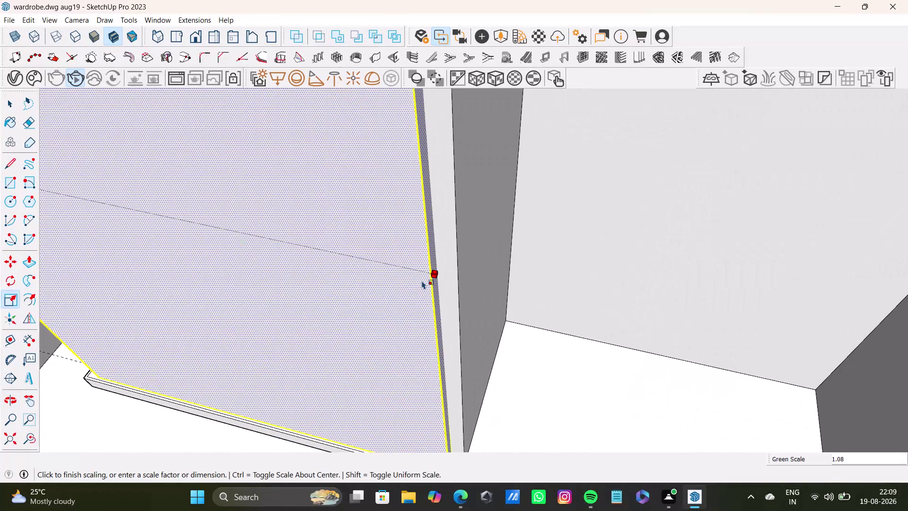
scroll(down, 3)
middle_drag(426, 298, 472, 336)
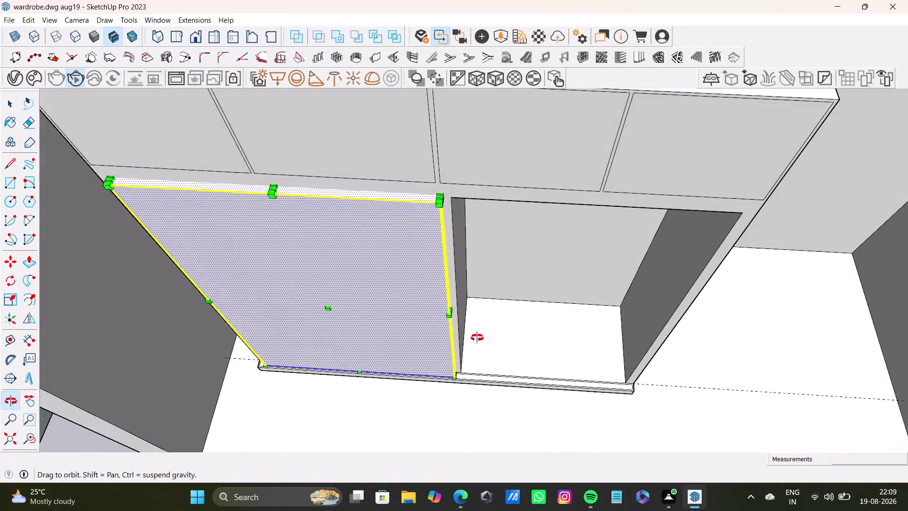
middle_drag(473, 336, 475, 319)
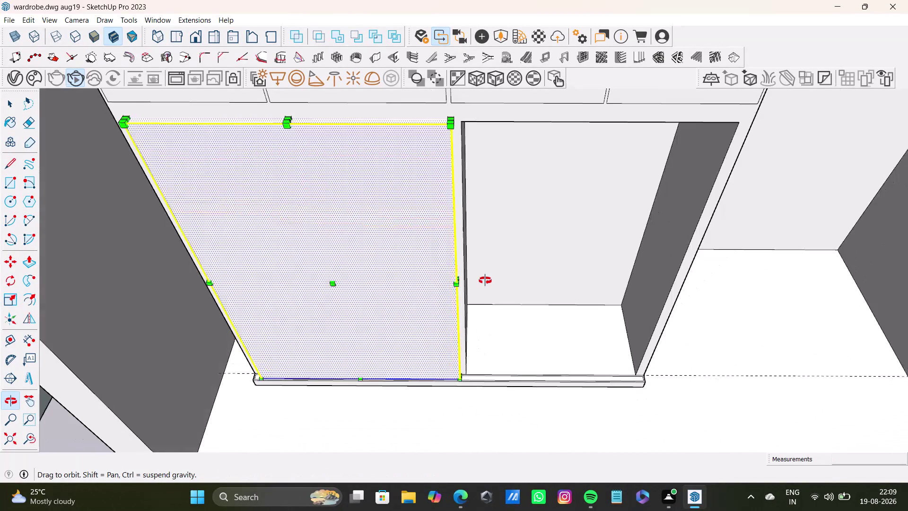
middle_drag(475, 319, 473, 324)
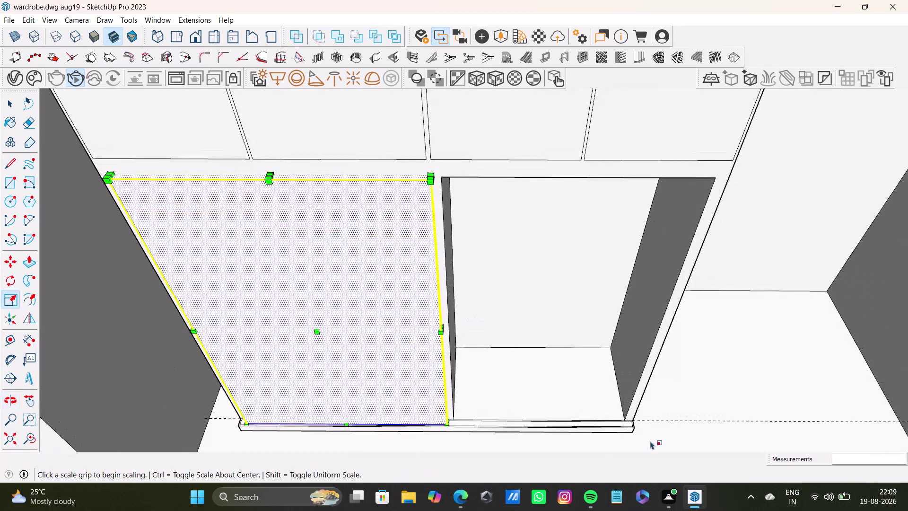
click(796, 384)
key(space)
Select the whole left door panel.
click(416, 356)
double_click(414, 357)
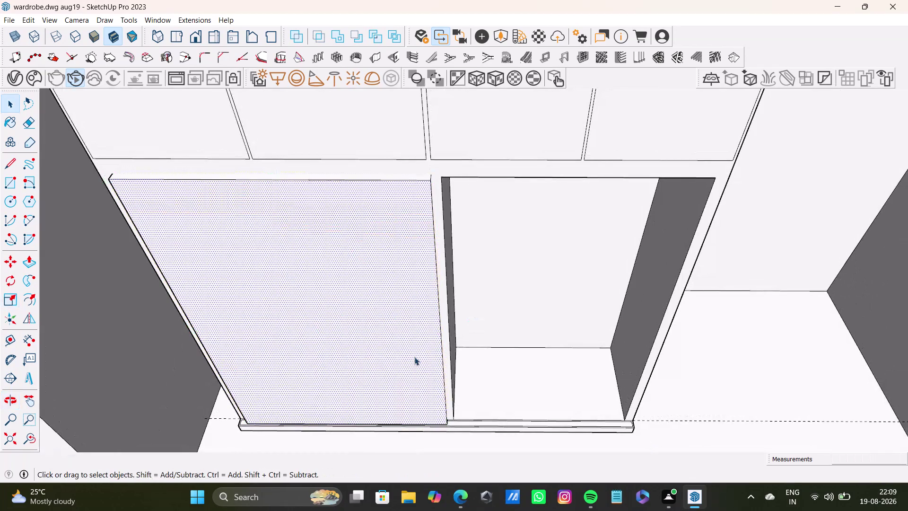
click(416, 362)
click(417, 357)
triple_click(423, 182)
Copy the door panel from its bottom corner over the right-hand opening.
key(m)
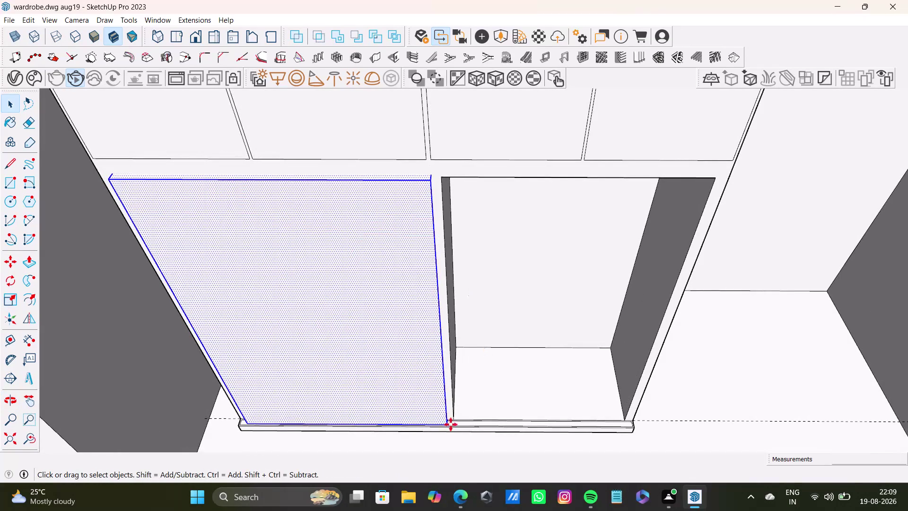
click(451, 425)
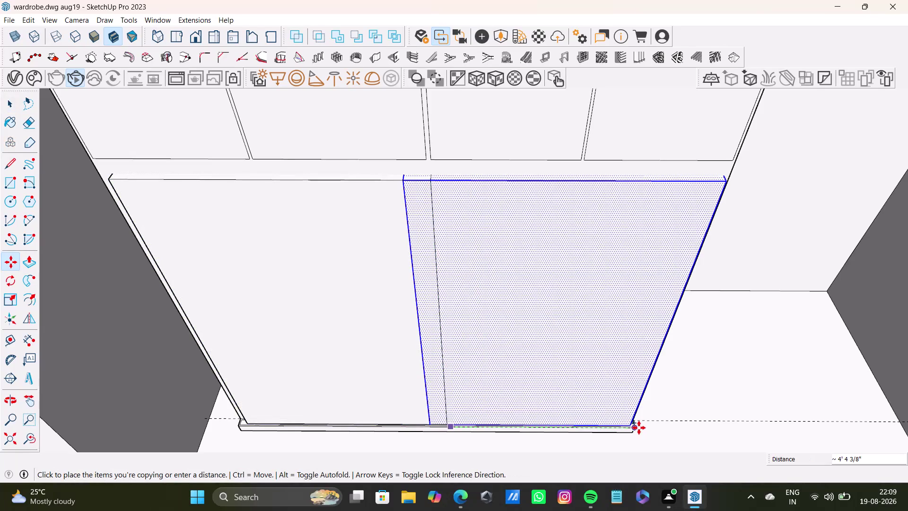
click(640, 427)
scroll(down, 3)
middle_drag(485, 337, 453, 427)
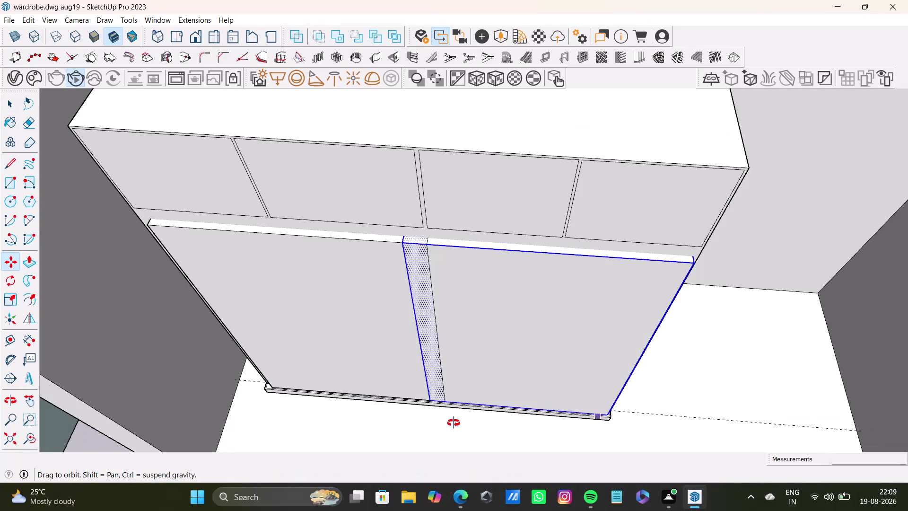
scroll(up, 3)
middle_drag(499, 370, 505, 342)
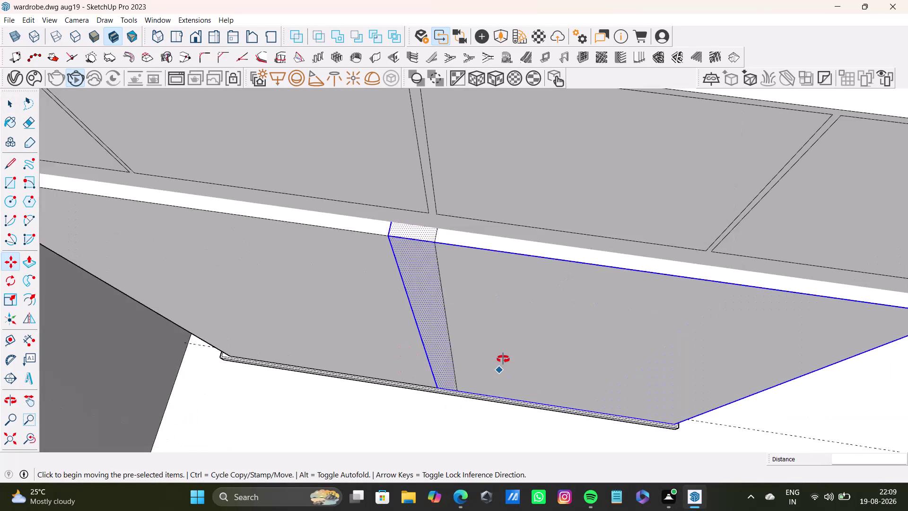
middle_drag(505, 342, 509, 306)
Undo the copy and reselect the whole left door panel.
key(ctrl+z)
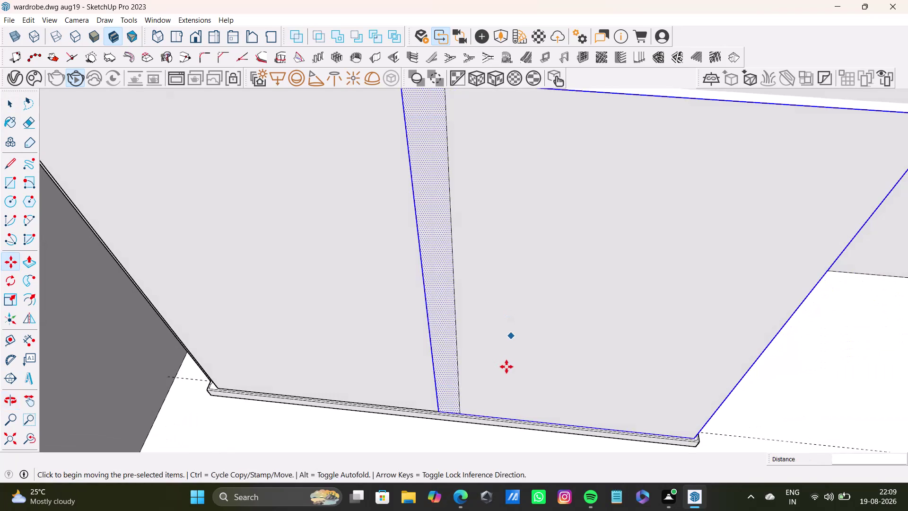
scroll(down, 3)
middle_drag(509, 369, 490, 319)
double_click(423, 304)
key(space)
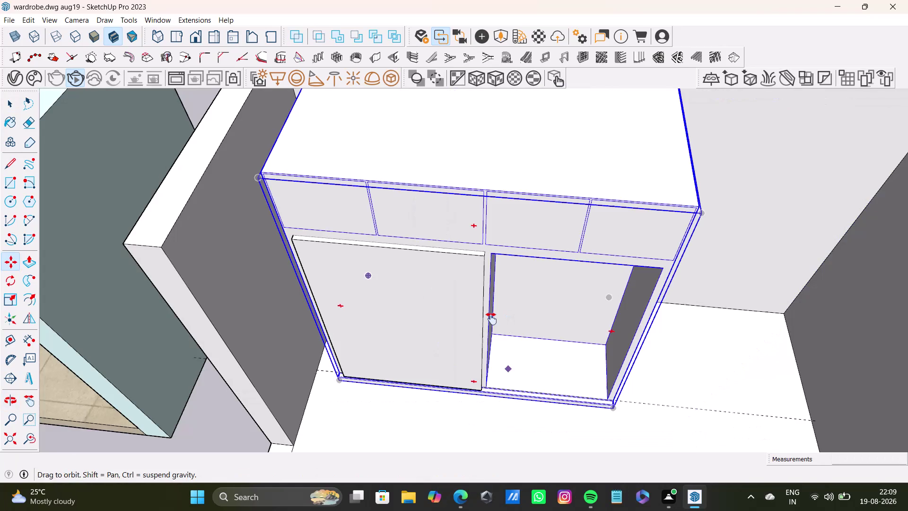
triple_click(428, 305)
scroll(up, 3)
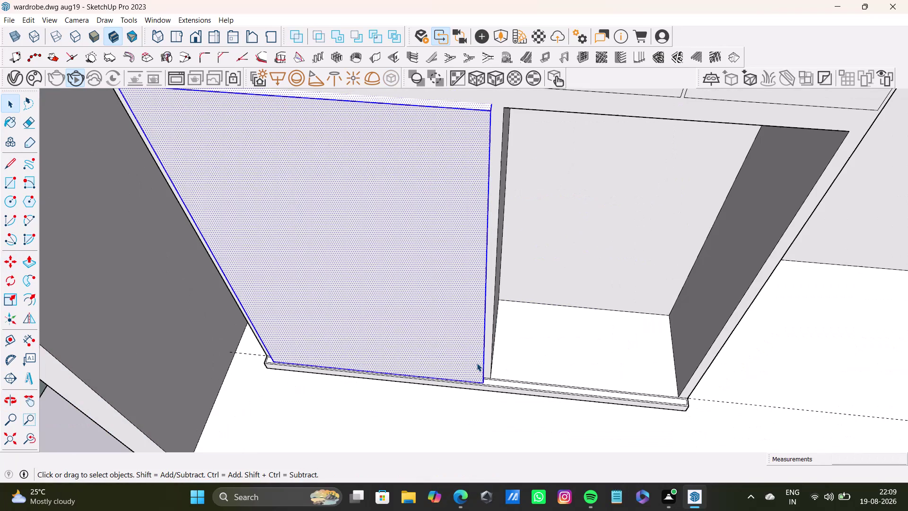
Copy the left door panel again into the right opening, in front of the first door.
key(m)
click(482, 384)
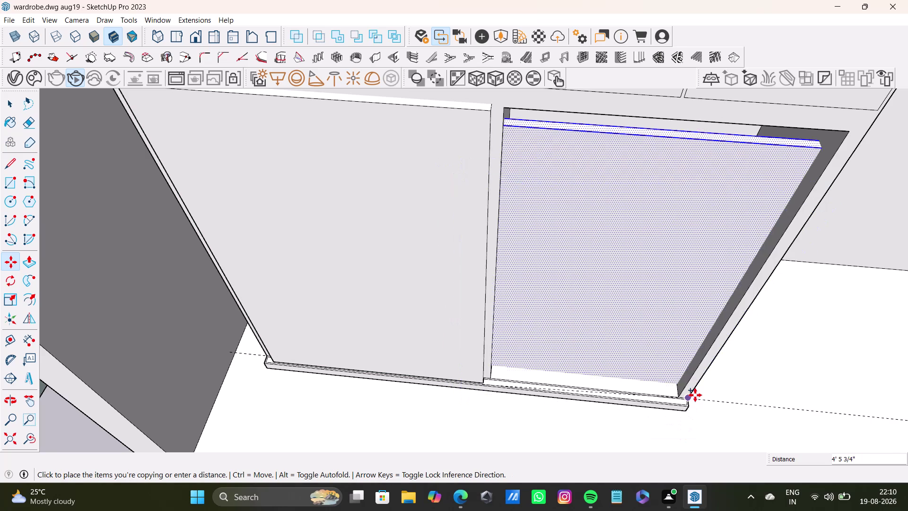
click(685, 422)
scroll(up, 3)
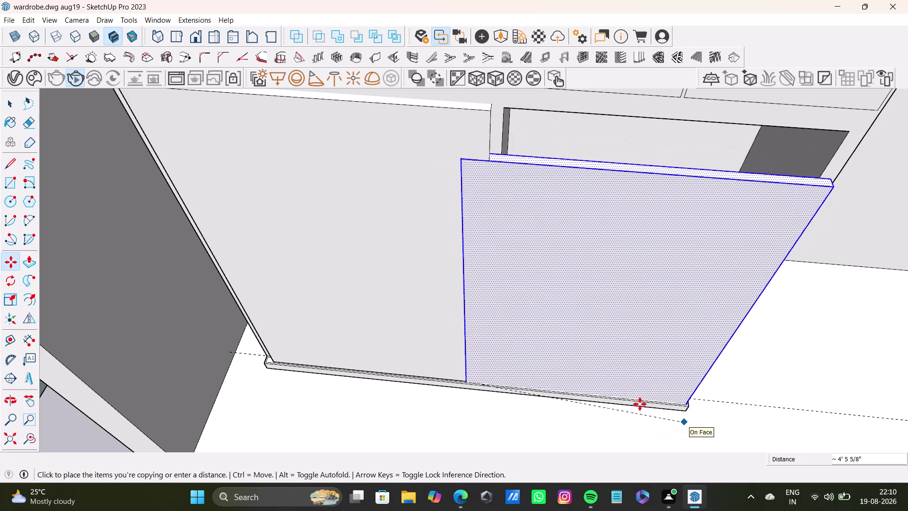
scroll(up, 3)
middle_drag(628, 368, 775, 460)
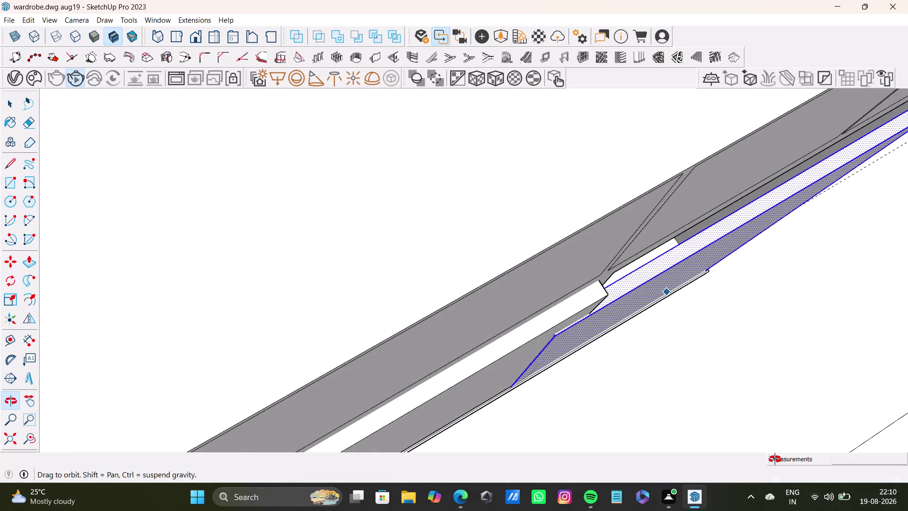
middle_drag(775, 460, 774, 460)
Orbit around the doors to compare their depths and inspect the gap between them.
middle_drag(698, 372, 605, 356)
middle_drag(618, 348, 623, 373)
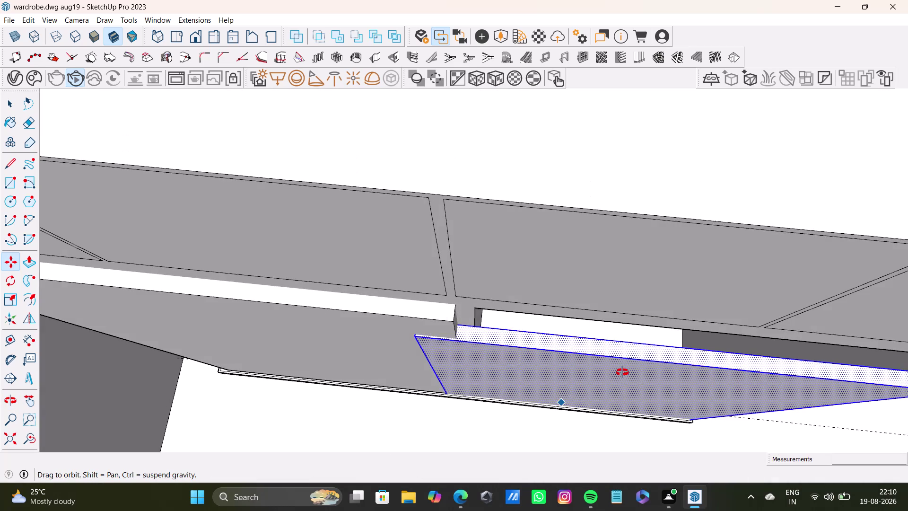
middle_drag(623, 373, 592, 292)
middle_drag(606, 305, 382, 310)
scroll(down, 3)
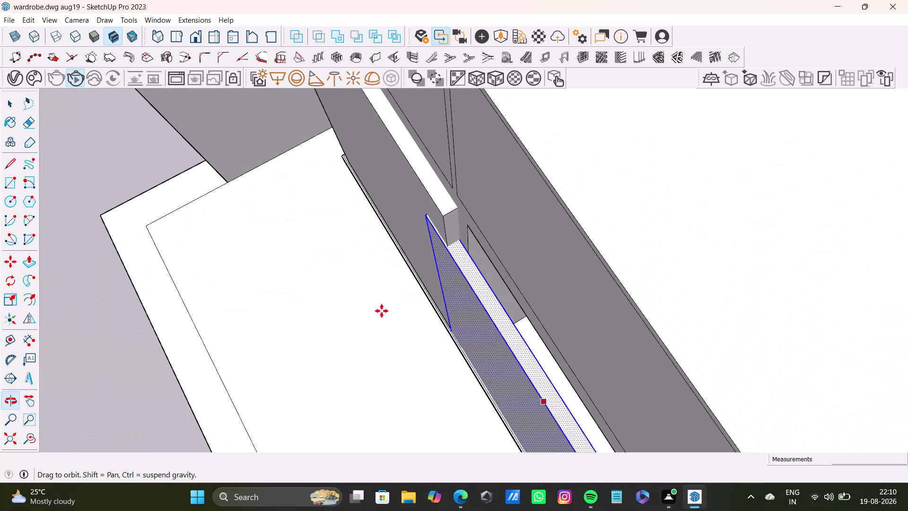
scroll(down, 3)
middle_drag(520, 343, 504, 178)
scroll(up, 3)
middle_drag(538, 275, 440, 220)
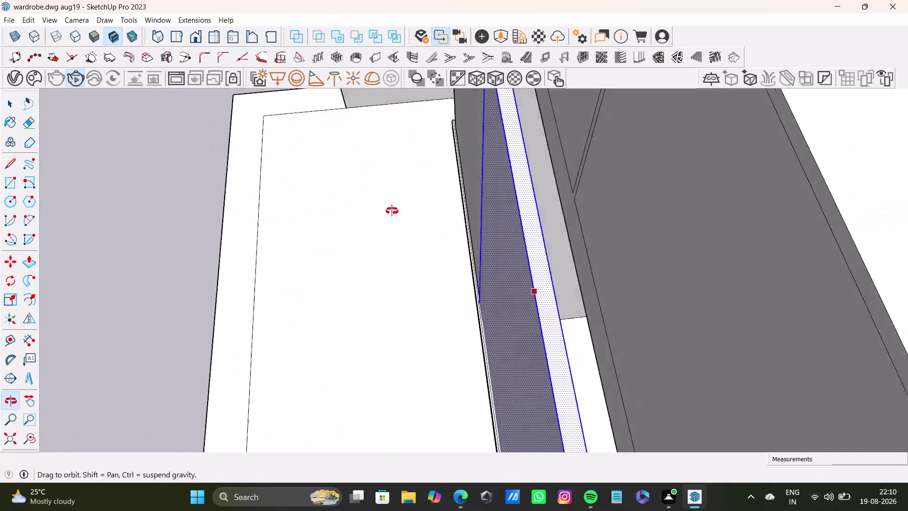
middle_drag(440, 220, 387, 241)
scroll(up, 3)
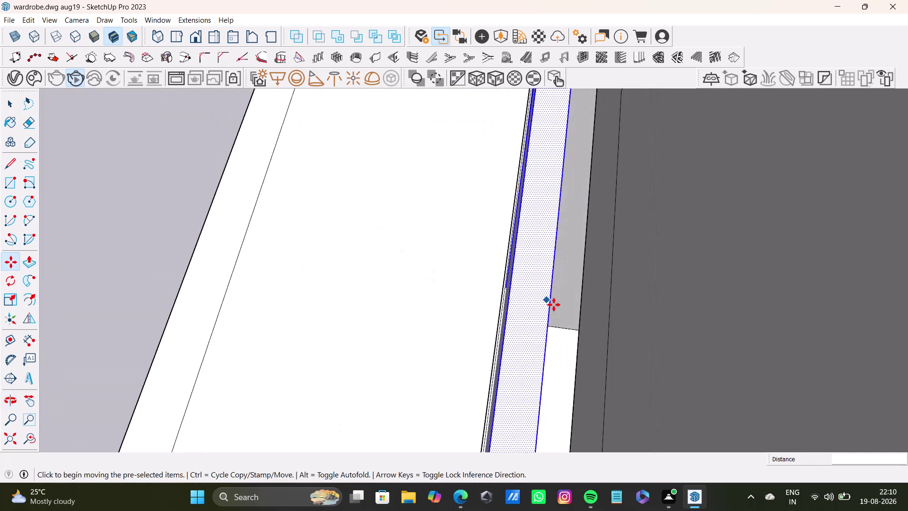
middle_drag(564, 320, 597, 147)
Attempt to scale the copied panel's width, then cancel back to selection.
key(s)
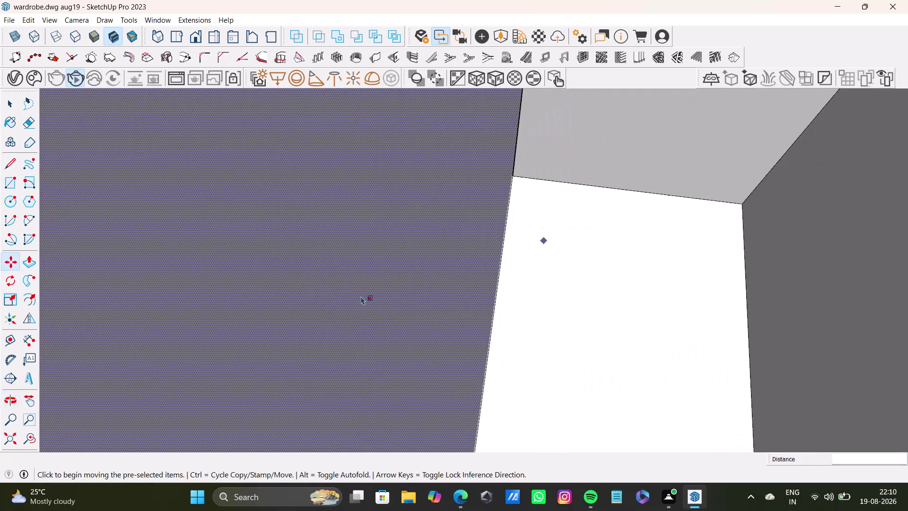
drag(504, 179, 460, 169)
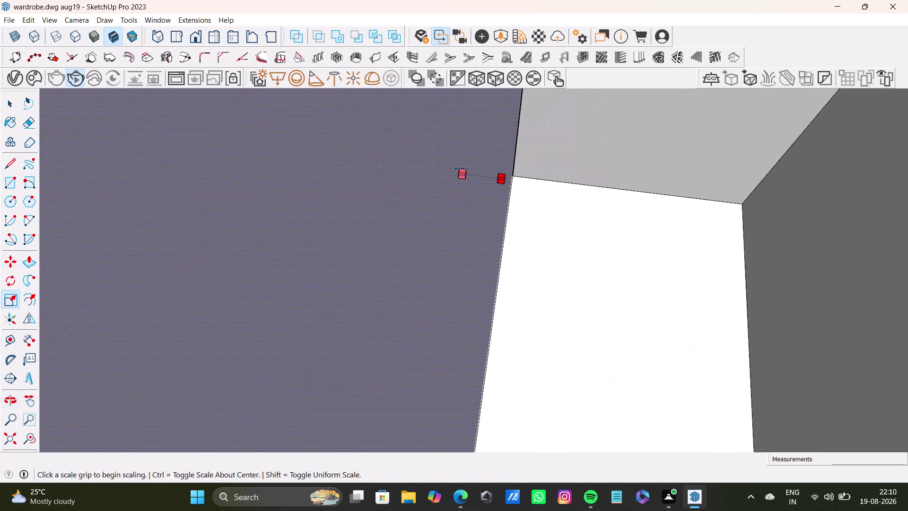
click(437, 165)
key(space)
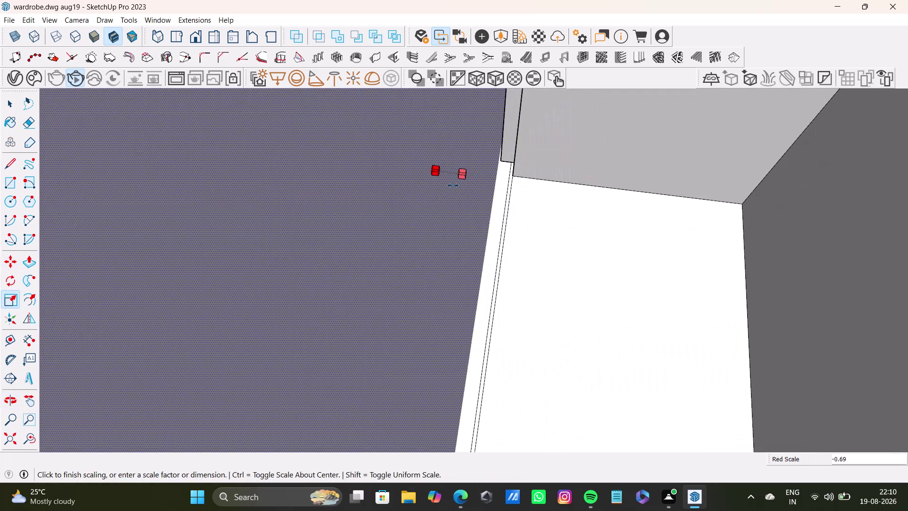
scroll(down, 3)
click(10, 436)
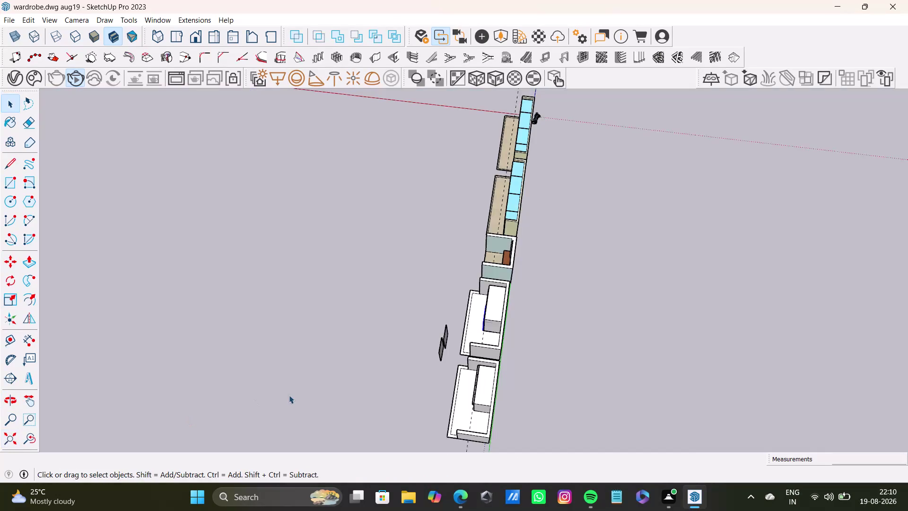
Orbit around the copied door panel to view its base and lower corner.
middle_drag(365, 372, 585, 352)
scroll(up, 3)
middle_drag(511, 271, 593, 202)
scroll(up, 3)
middle_drag(523, 277, 516, 199)
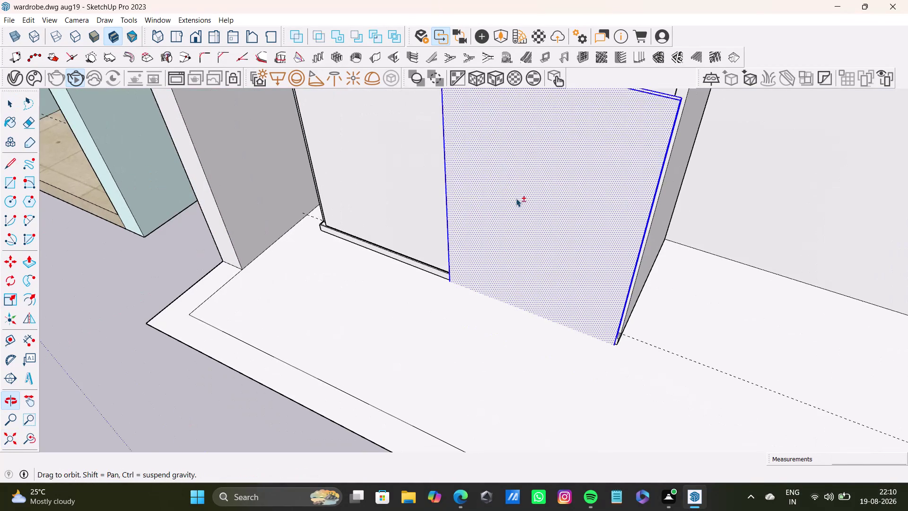
scroll(up, 3)
middle_drag(577, 300, 479, 244)
middle_drag(511, 275, 458, 271)
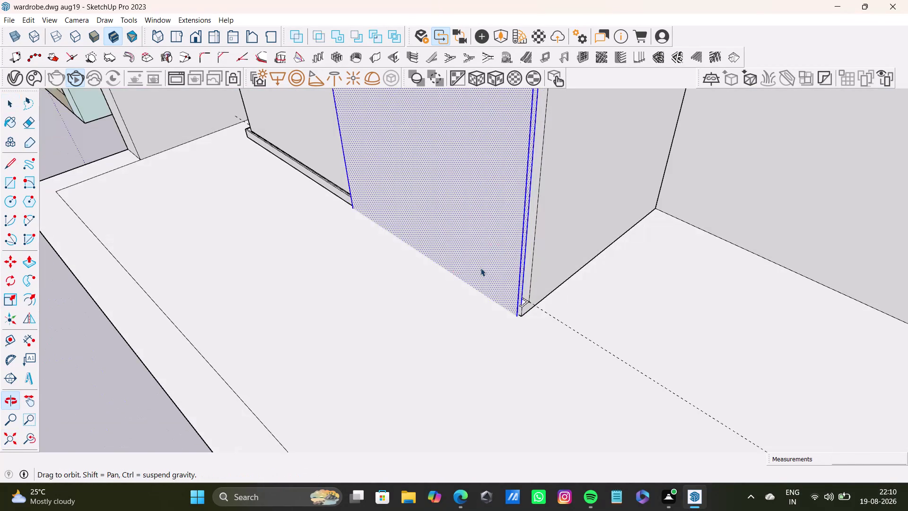
scroll(up, 3)
Activate Scale on the copied panel and orbit to face the door panel.
key(s)
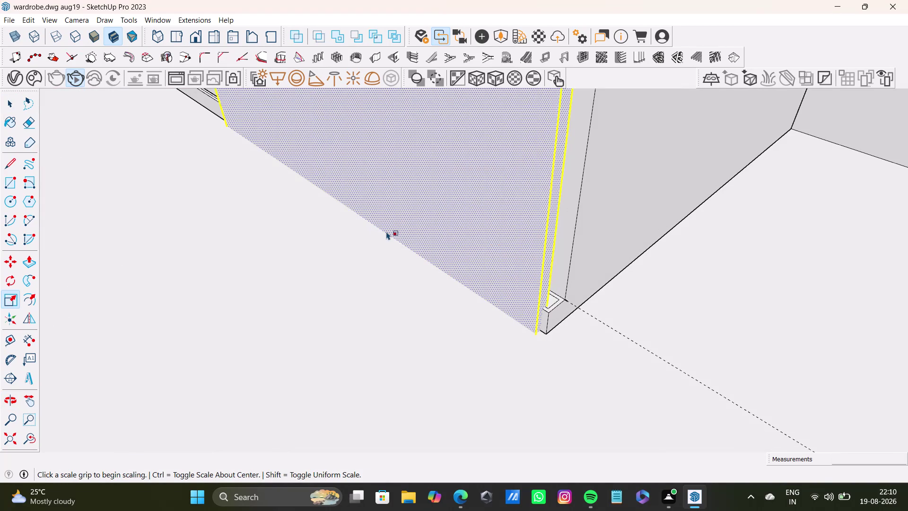
scroll(down, 3)
scroll(up, 3)
scroll(down, 3)
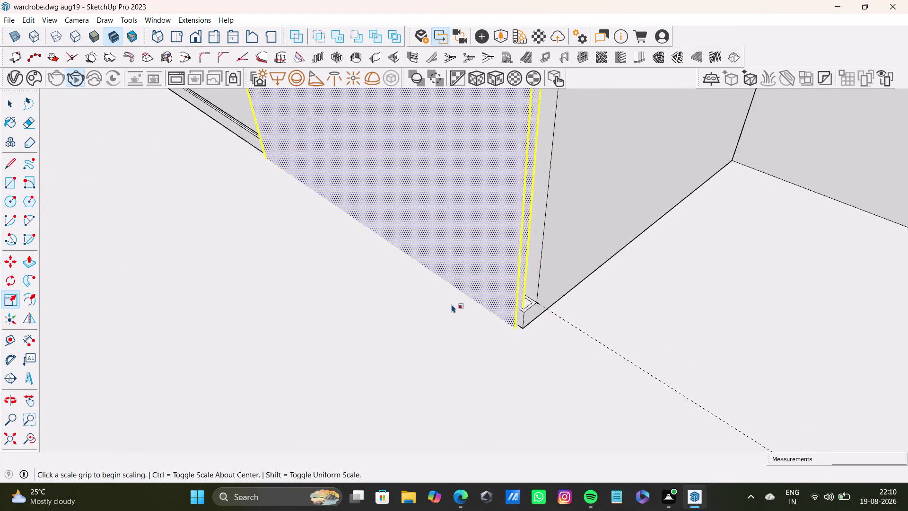
scroll(down, 3)
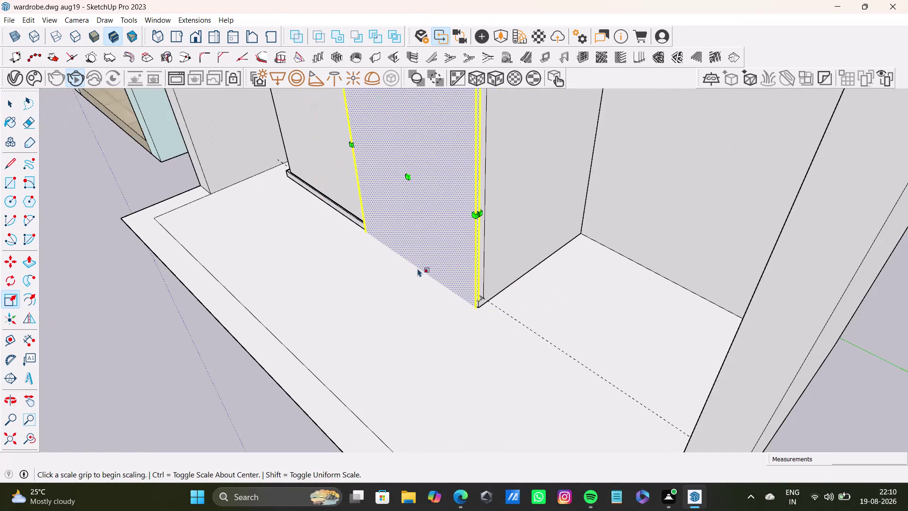
drag(418, 278, 419, 270)
middle_drag(431, 290, 375, 317)
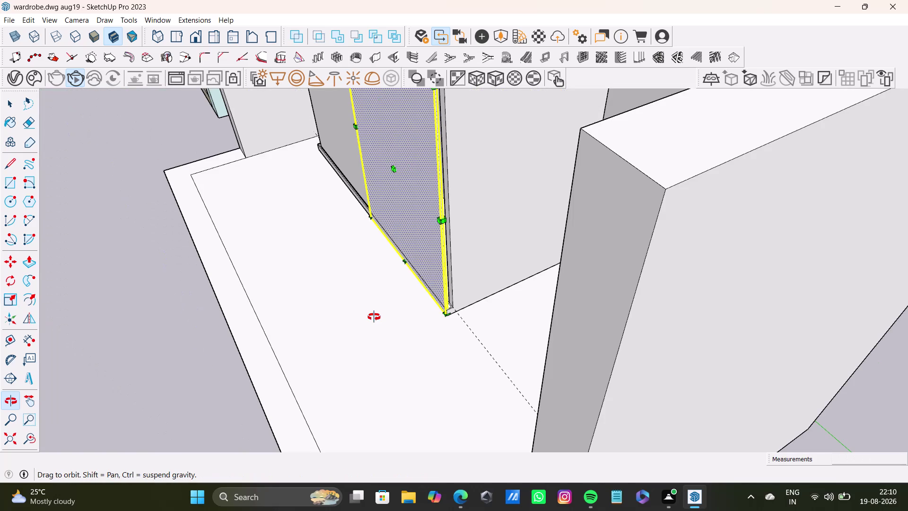
middle_drag(412, 259, 427, 362)
scroll(down, 3)
scroll(up, 3)
middle_drag(423, 279, 538, 286)
middle_drag(447, 244, 431, 300)
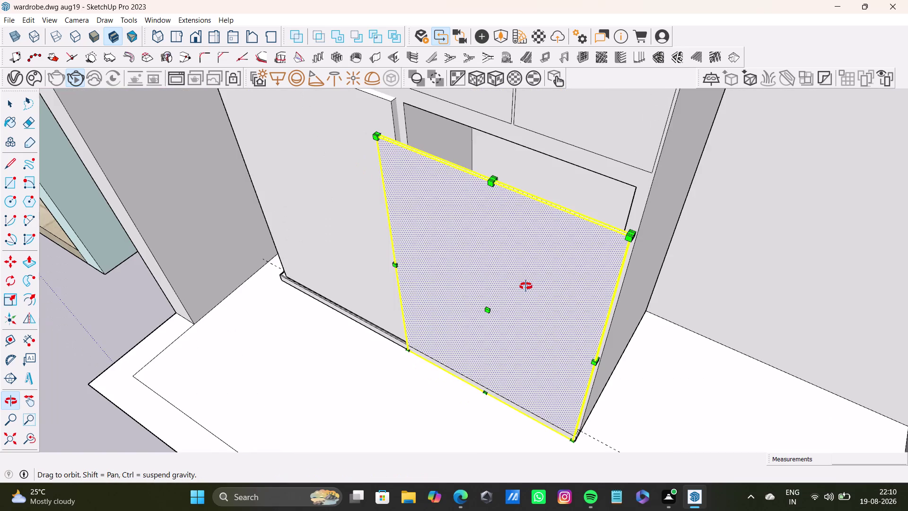
middle_drag(431, 300, 430, 299)
Stretch the panel's side grip sideways until it meets the side wall.
middle_drag(437, 299, 355, 342)
scroll(up, 3)
middle_drag(444, 321, 378, 294)
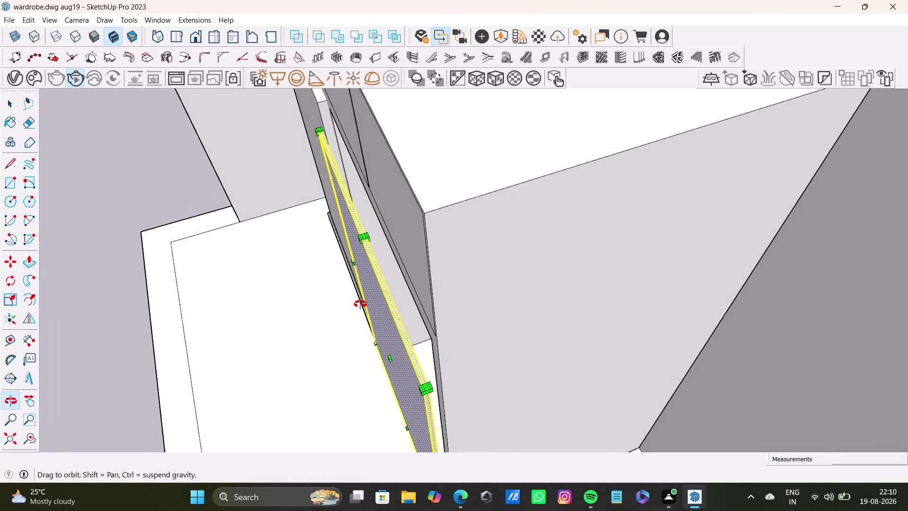
middle_drag(378, 295, 360, 304)
scroll(up, 3)
drag(394, 366, 401, 365)
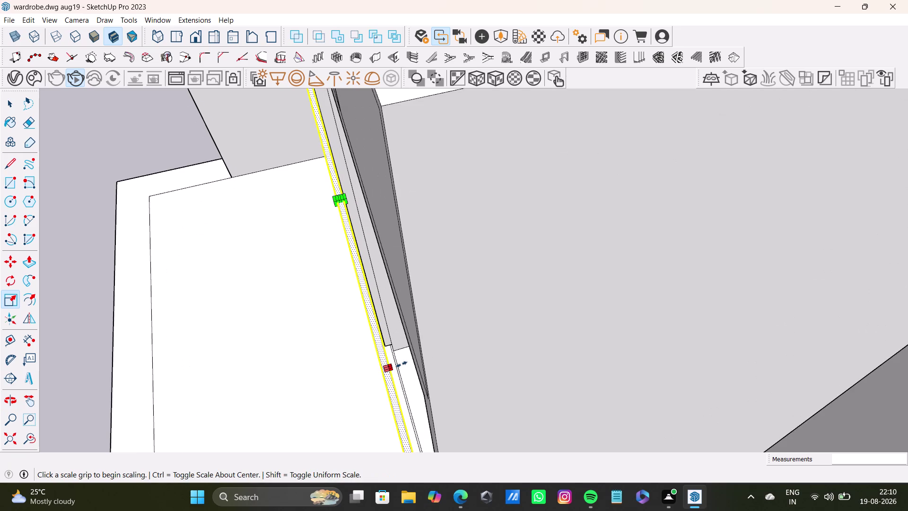
drag(401, 364, 404, 363)
scroll(down, 3)
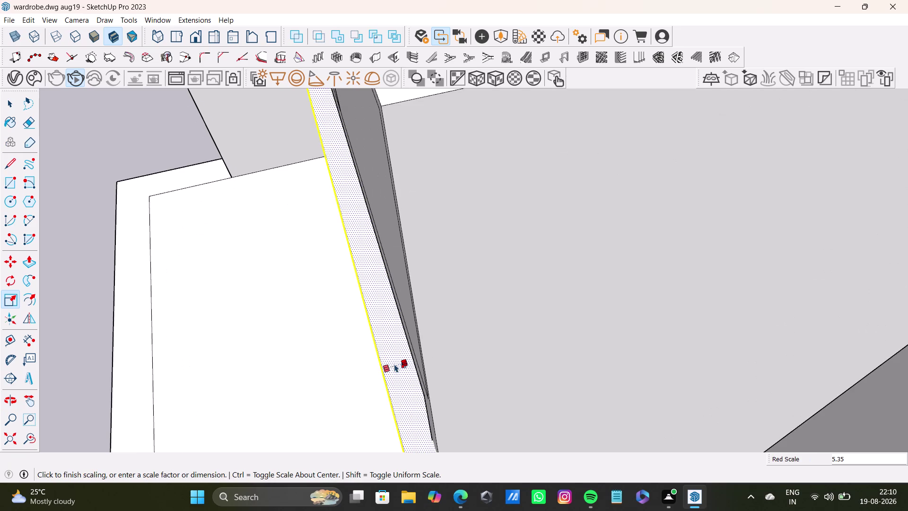
scroll(down, 3)
Lower the panel's top grip to fit below the rail and finish scaling.
middle_drag(397, 359, 519, 305)
middle_drag(452, 360, 440, 368)
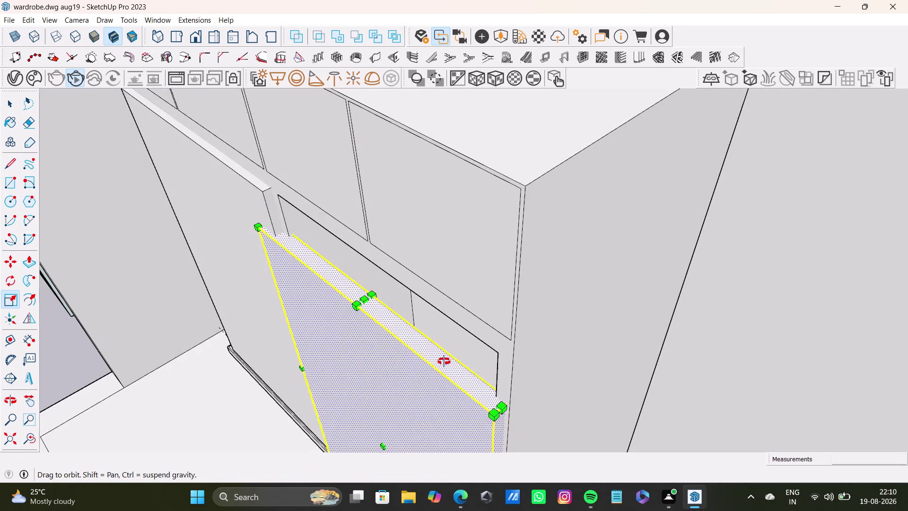
drag(366, 297, 360, 267)
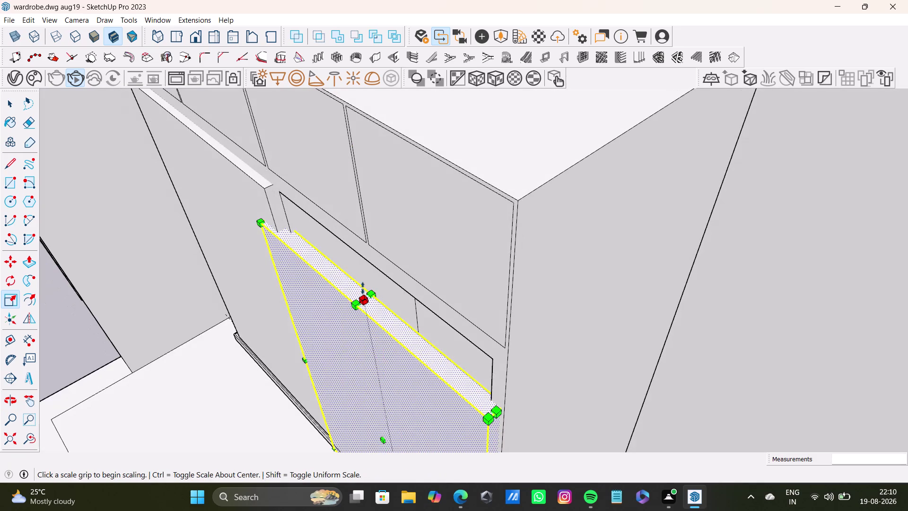
drag(365, 300, 362, 252)
key(space)
scroll(down, 3)
middle_drag(372, 341, 461, 294)
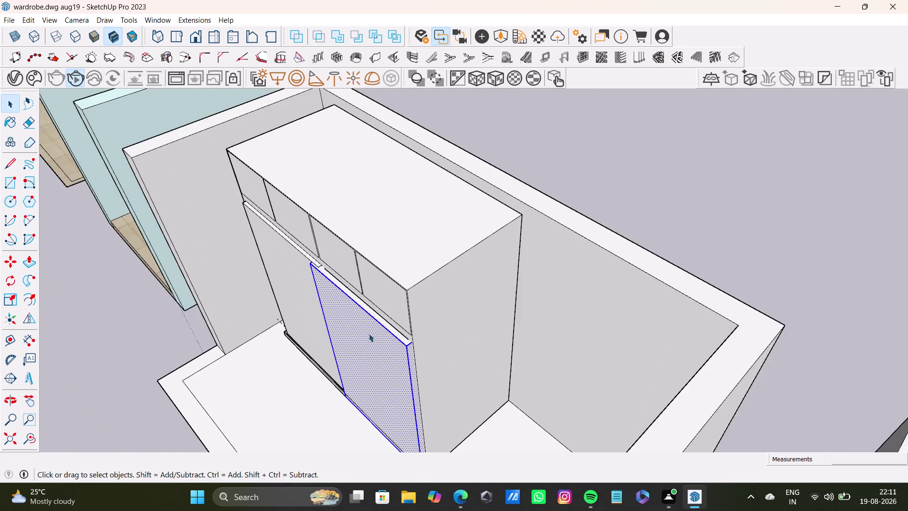
middle_drag(461, 294, 400, 366)
scroll(up, 3)
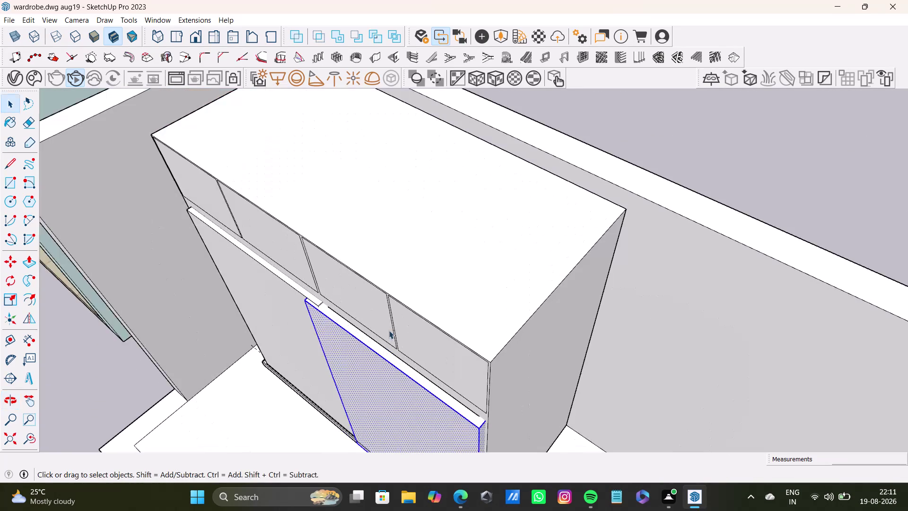
middle_drag(382, 334, 414, 243)
scroll(up, 3)
middle_drag(401, 331, 341, 368)
scroll(down, 3)
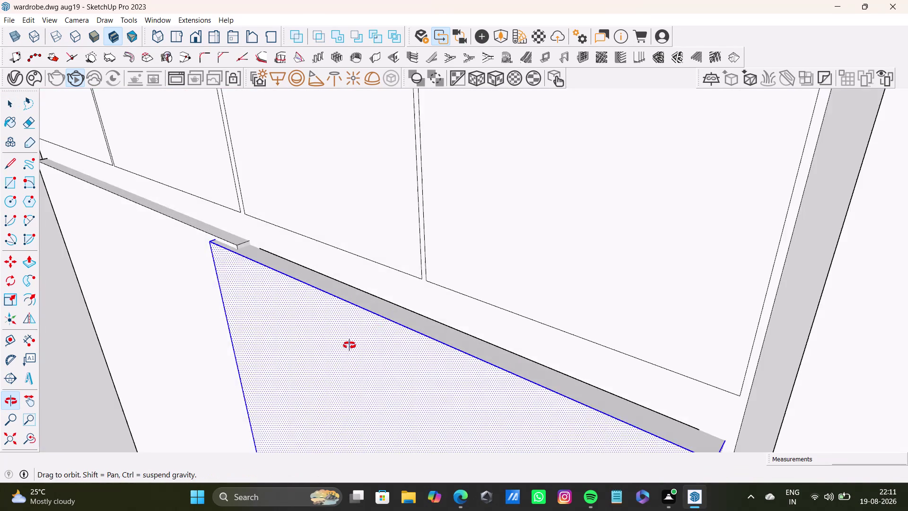
middle_drag(341, 368, 333, 372)
scroll(down, 3)
middle_drag(313, 362, 428, 335)
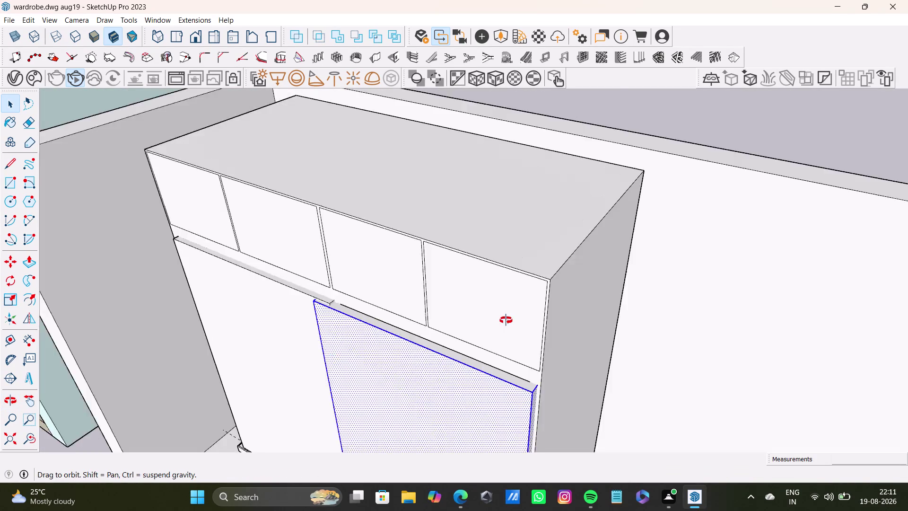
middle_drag(429, 335, 518, 320)
scroll(down, 3)
scroll(up, 3)
scroll(down, 3)
middle_drag(512, 347, 522, 231)
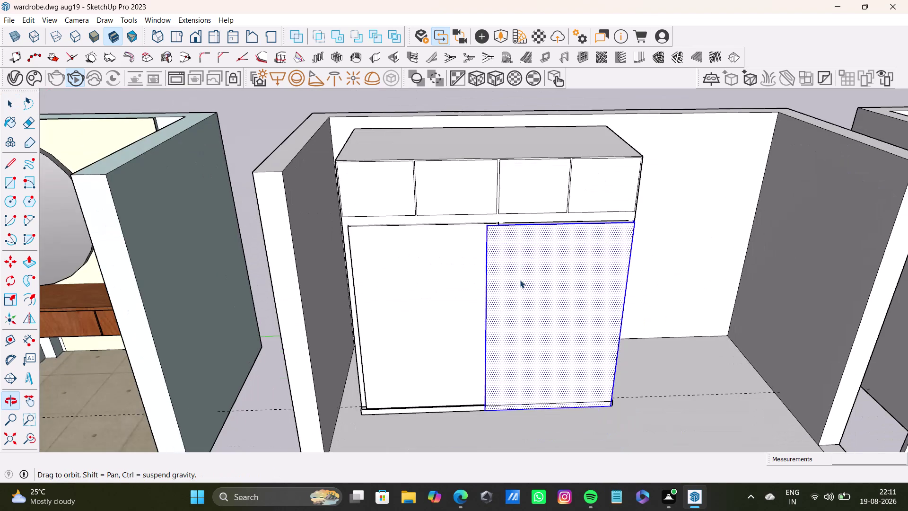
scroll(up, 3)
scroll(down, 3)
key(space)
click(511, 151)
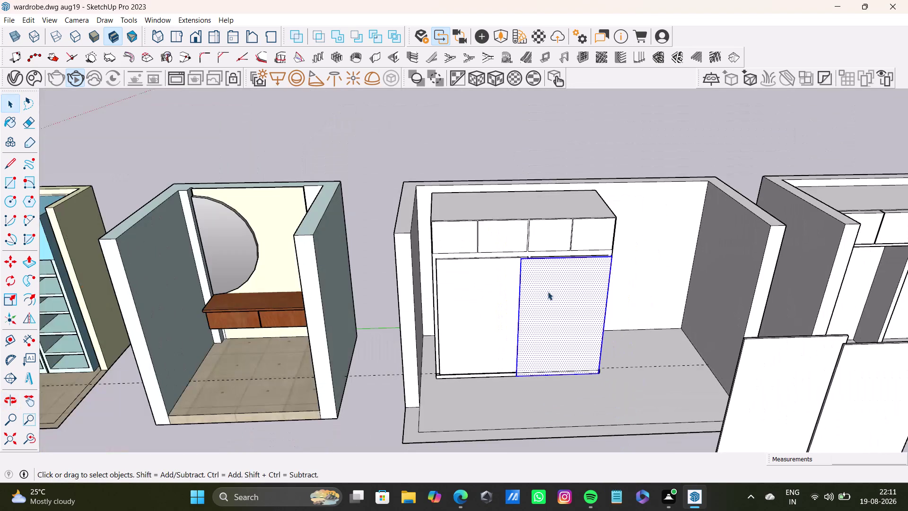
middle_drag(545, 324, 512, 454)
scroll(up, 3)
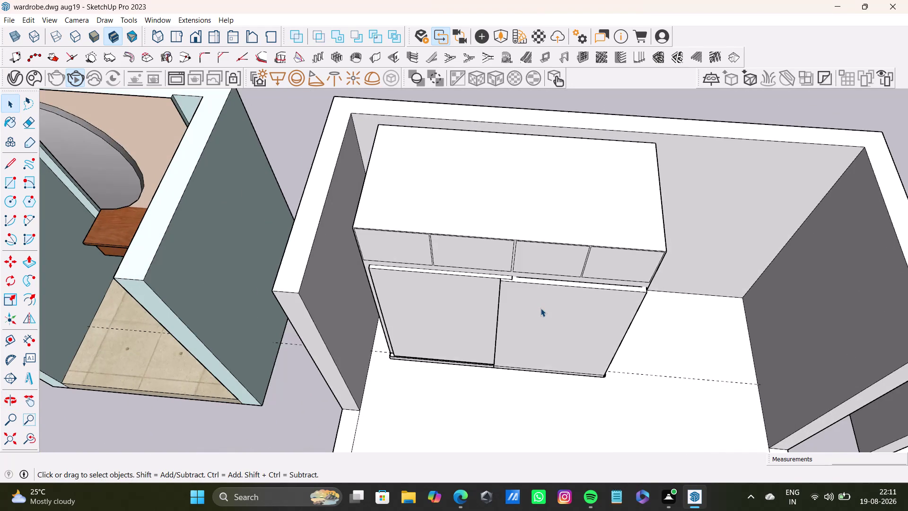
scroll(up, 3)
middle_drag(502, 283, 498, 345)
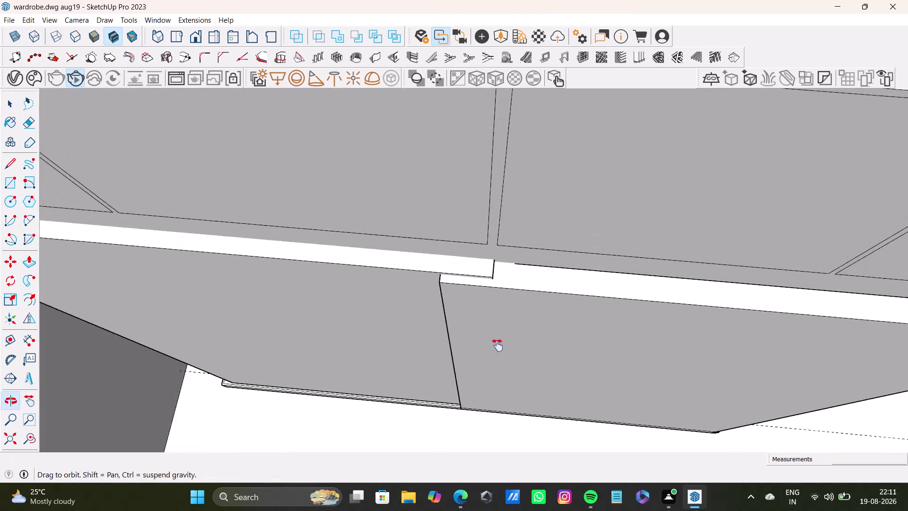
middle_drag(497, 345, 443, 322)
click(532, 318)
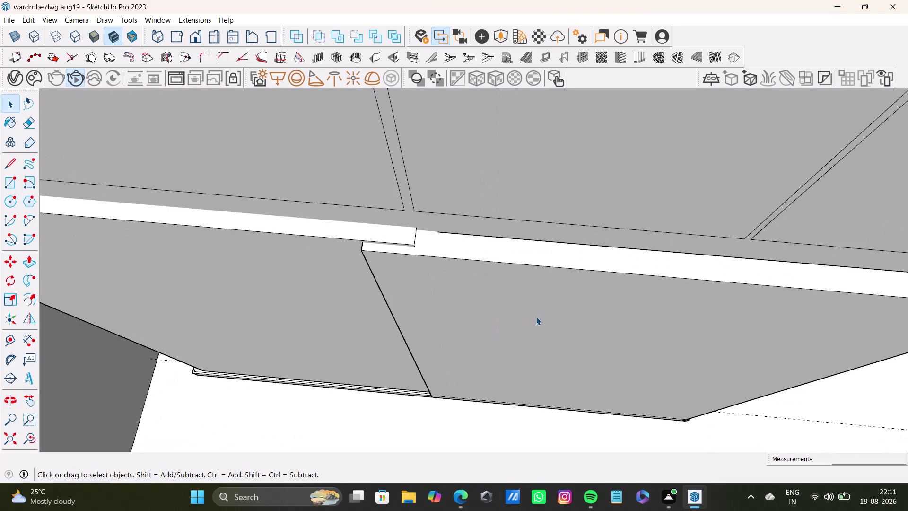
key(p)
drag(536, 317, 536, 309)
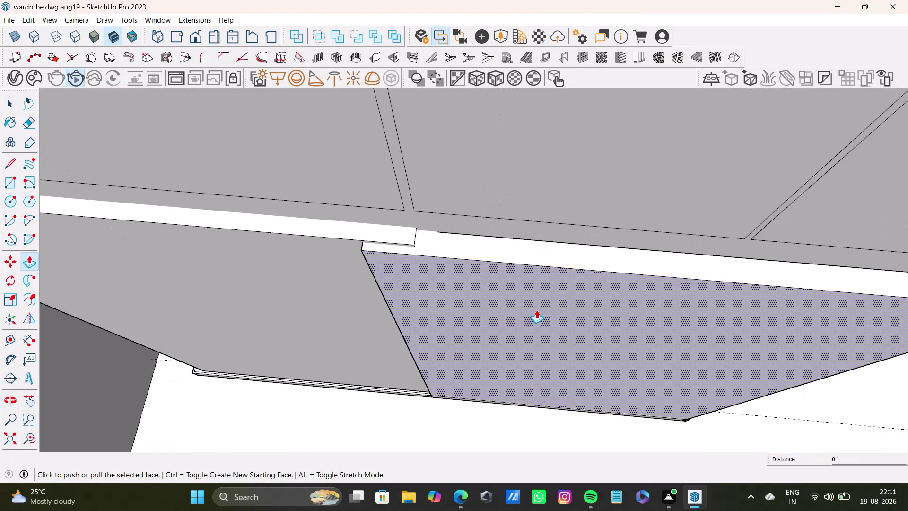
drag(537, 309, 530, 312)
scroll(up, 3)
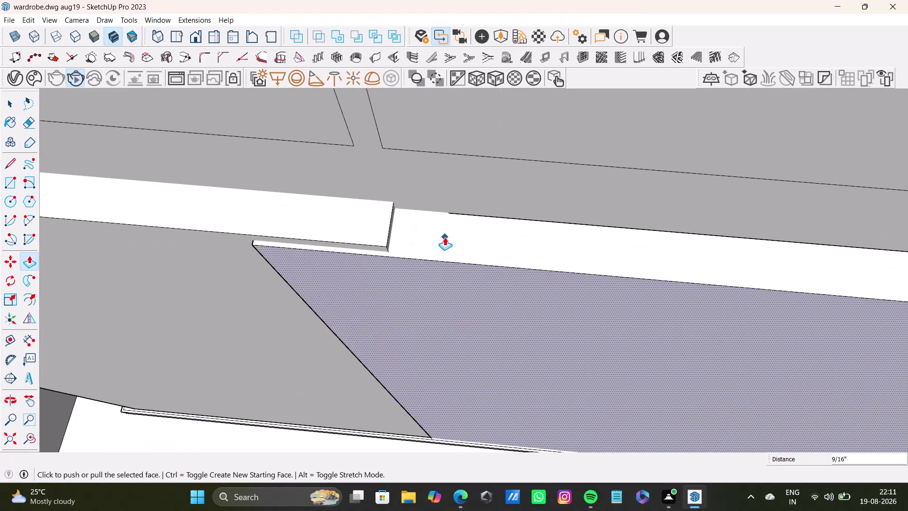
click(380, 231)
key(space)
click(380, 231)
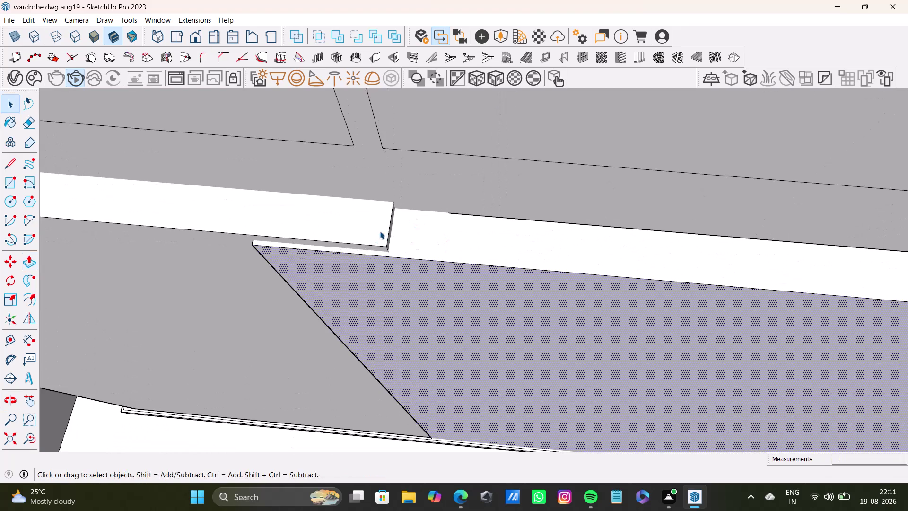
key(p)
drag(381, 231, 383, 239)
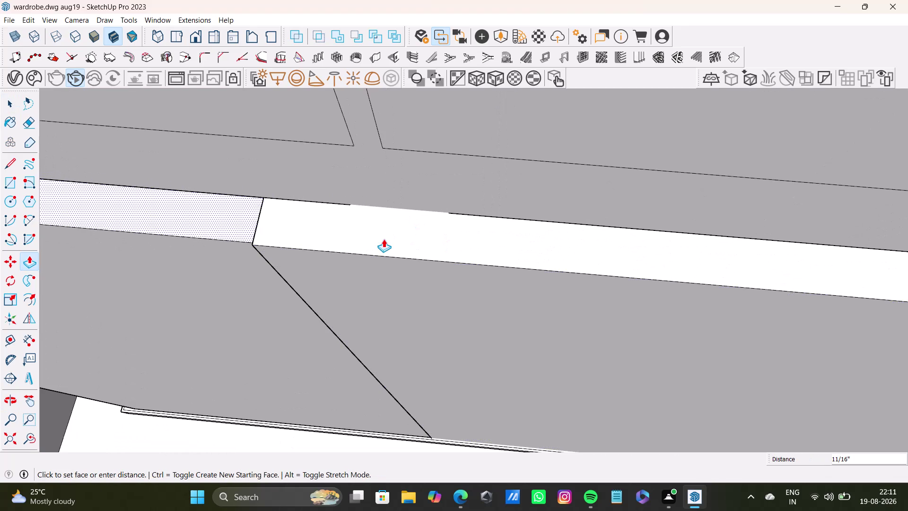
drag(384, 239, 384, 237)
key(space)
scroll(down, 3)
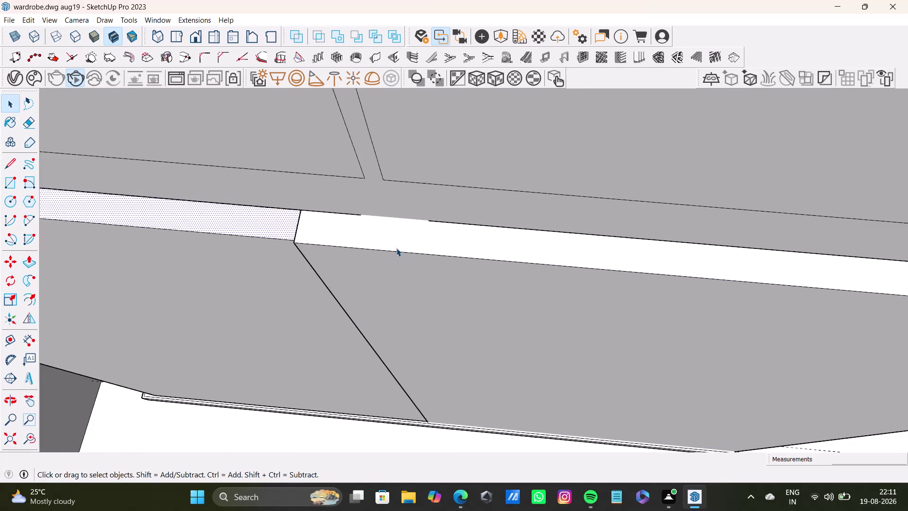
scroll(down, 3)
middle_drag(411, 280, 428, 286)
key(ctrl+z)
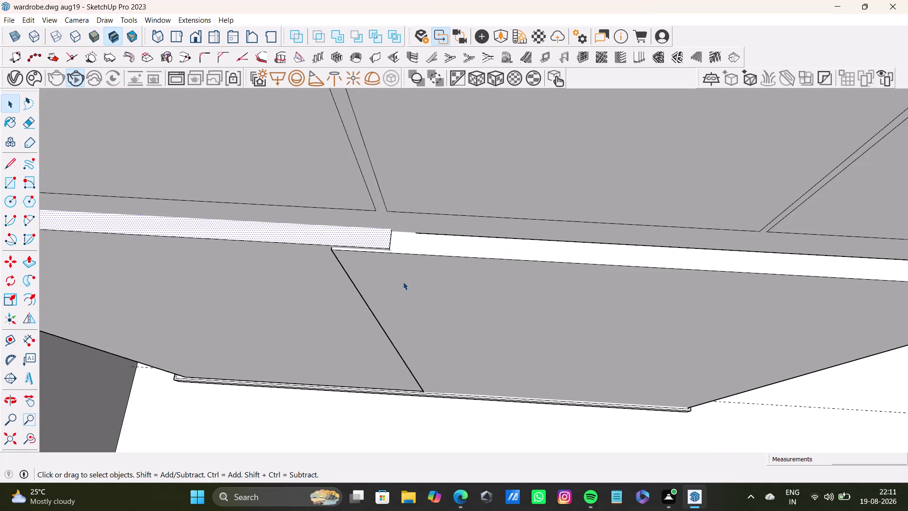
middle_drag(400, 283, 374, 202)
scroll(up, 3)
click(391, 257)
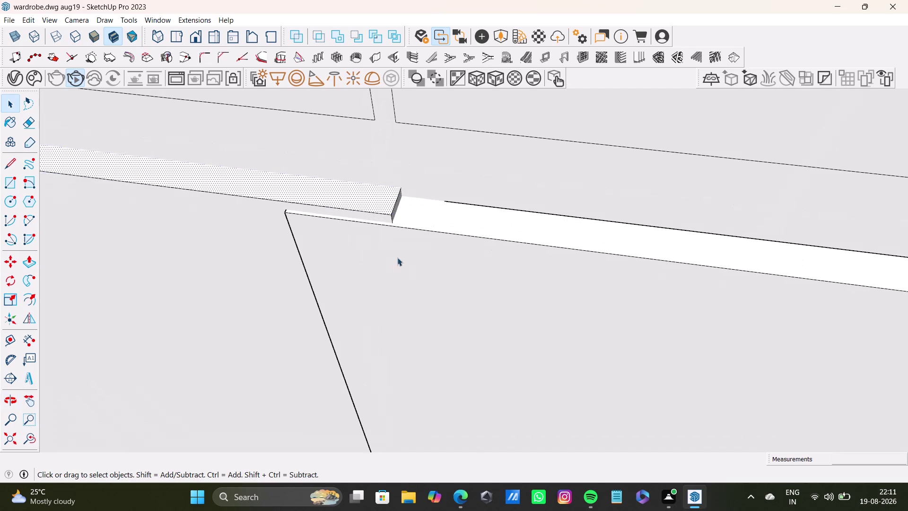
scroll(down, 3)
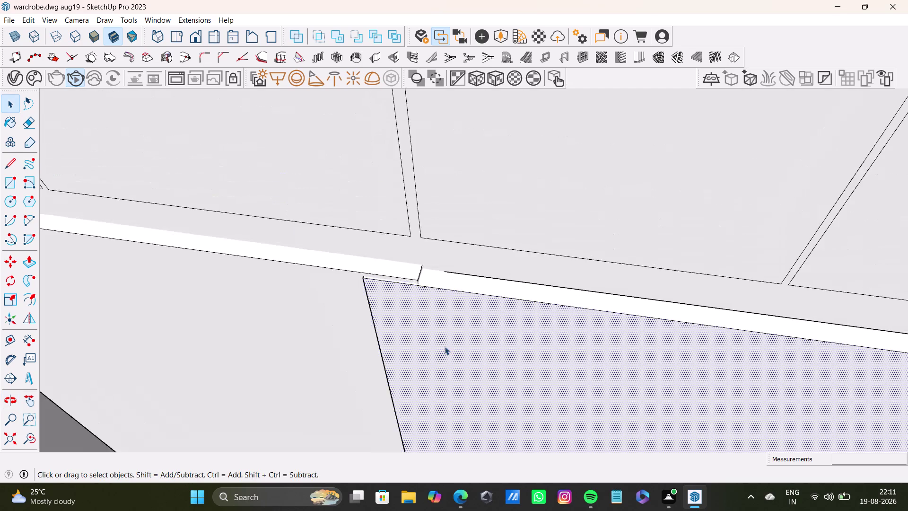
scroll(down, 3)
scroll(up, 3)
scroll(down, 3)
middle_drag(467, 366, 489, 271)
middle_drag(494, 344, 523, 237)
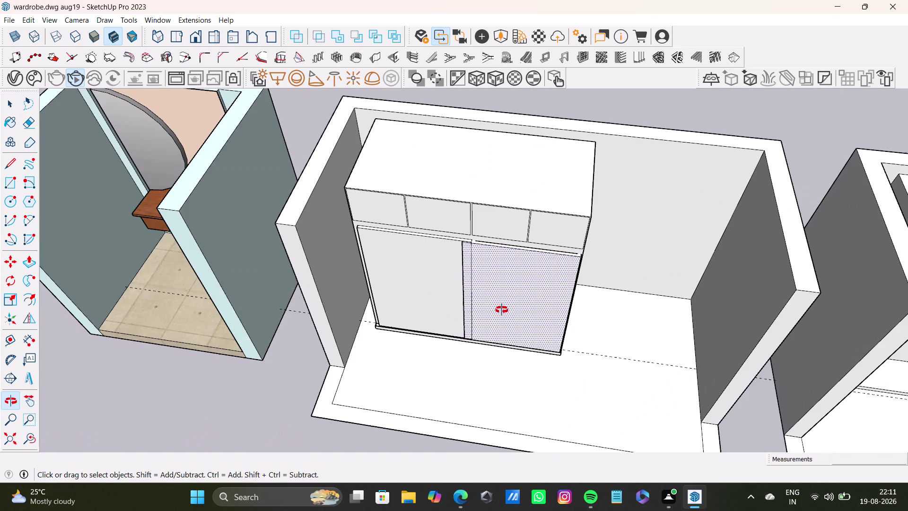
middle_drag(522, 237, 453, 306)
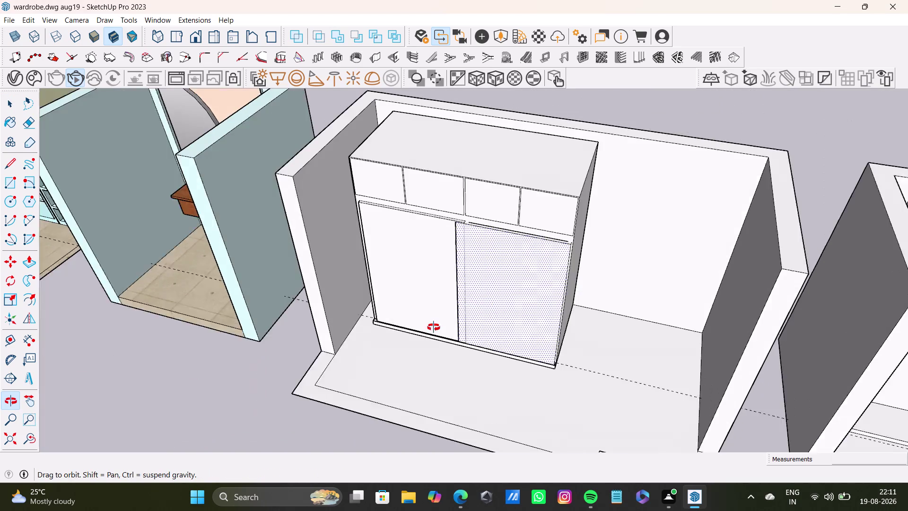
middle_drag(453, 306, 406, 383)
scroll(down, 3)
key(space)
click(650, 222)
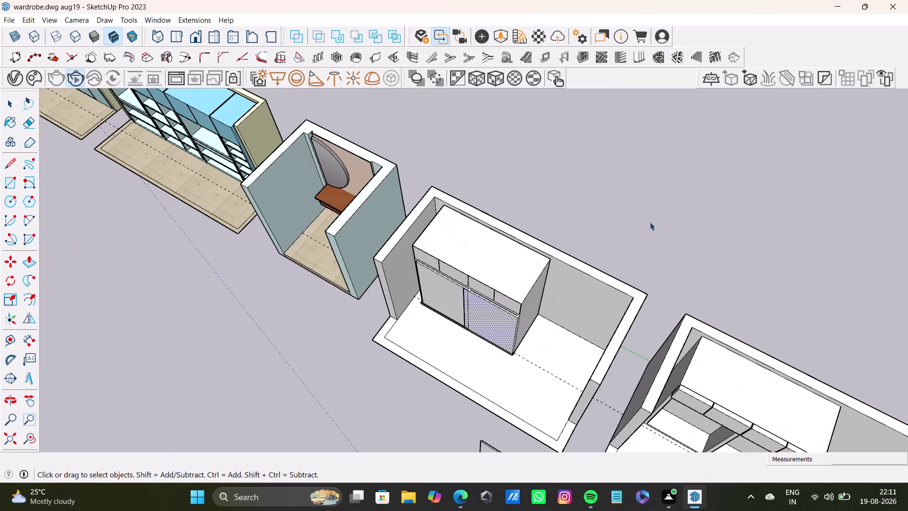
scroll(up, 3)
middle_drag(446, 325, 616, 244)
middle_drag(527, 296, 589, 283)
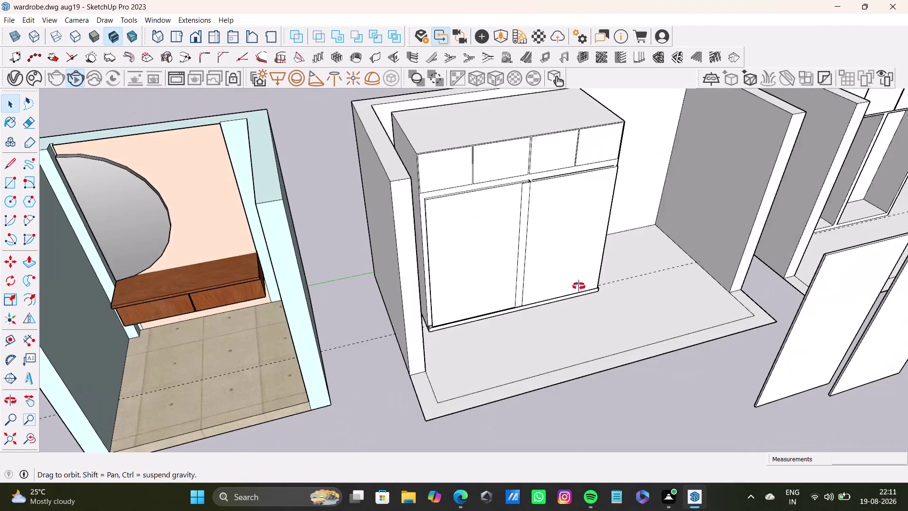
middle_drag(589, 284, 471, 341)
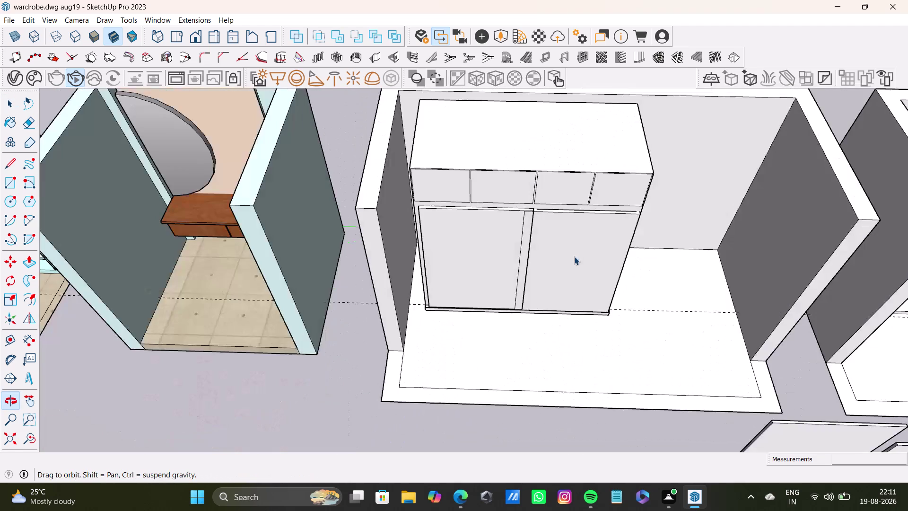
scroll(up, 3)
middle_drag(546, 216, 466, 274)
scroll(up, 3)
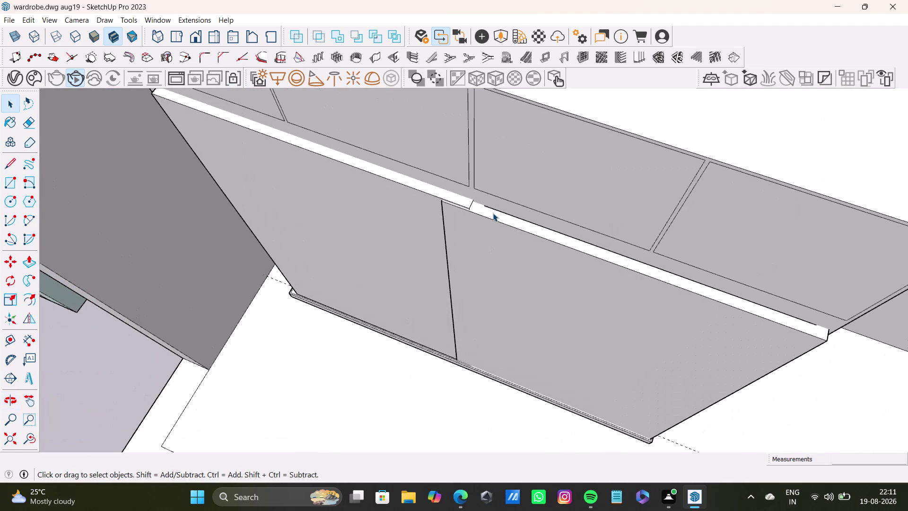
Push/pull the right door's top face about 3/16" so it sits just under the rail.
click(486, 212)
key(p)
drag(485, 211, 484, 207)
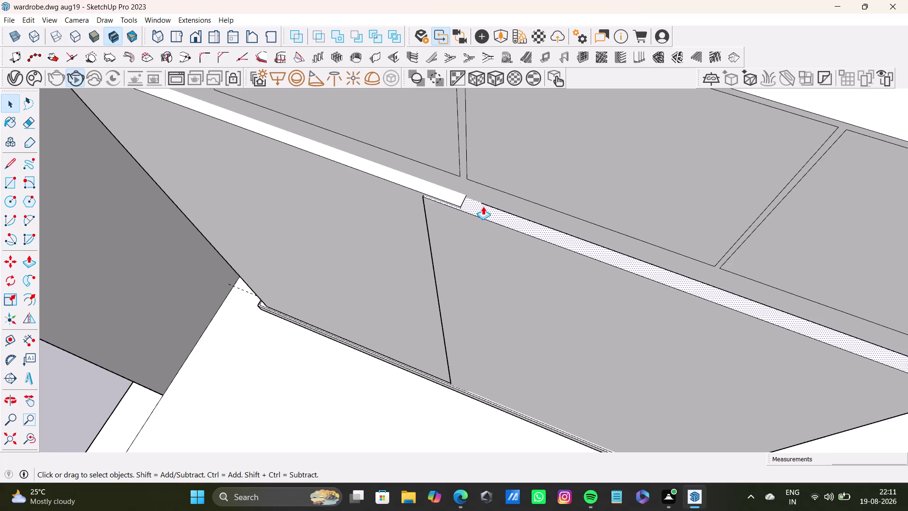
drag(484, 207, 457, 212)
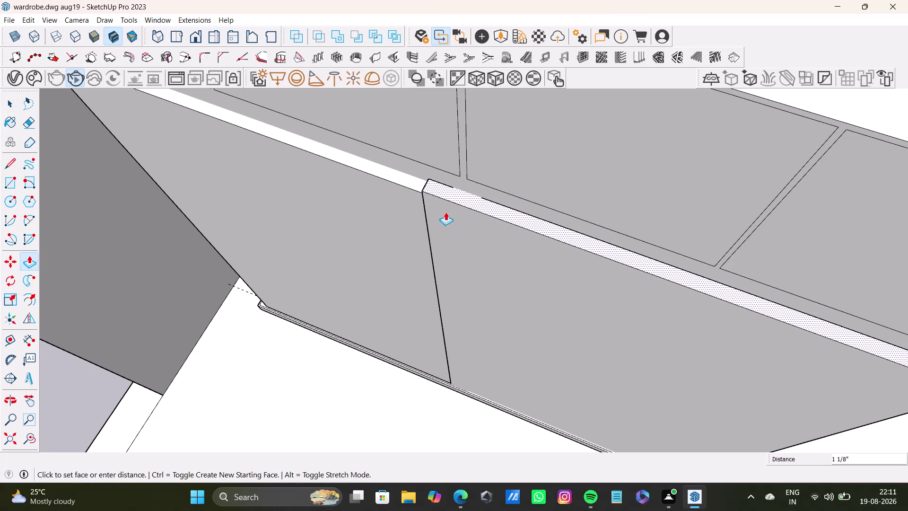
drag(457, 211, 444, 222)
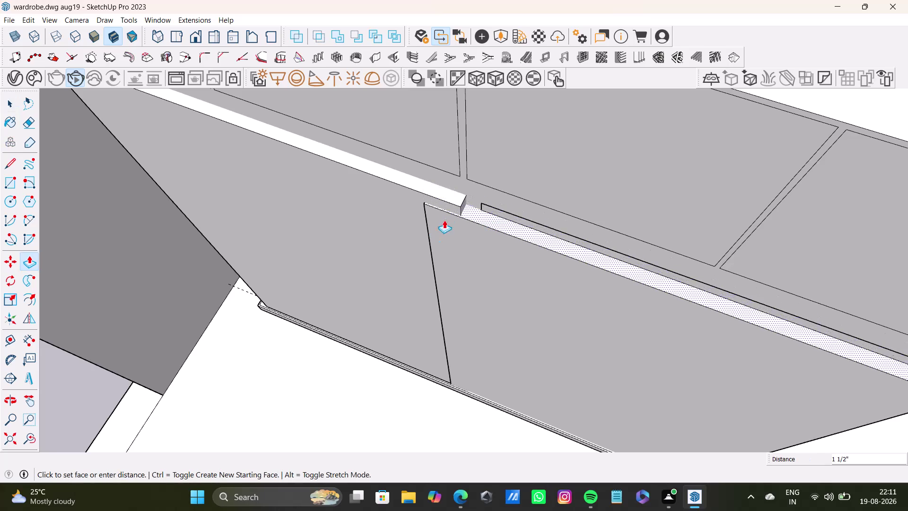
drag(443, 222, 444, 222)
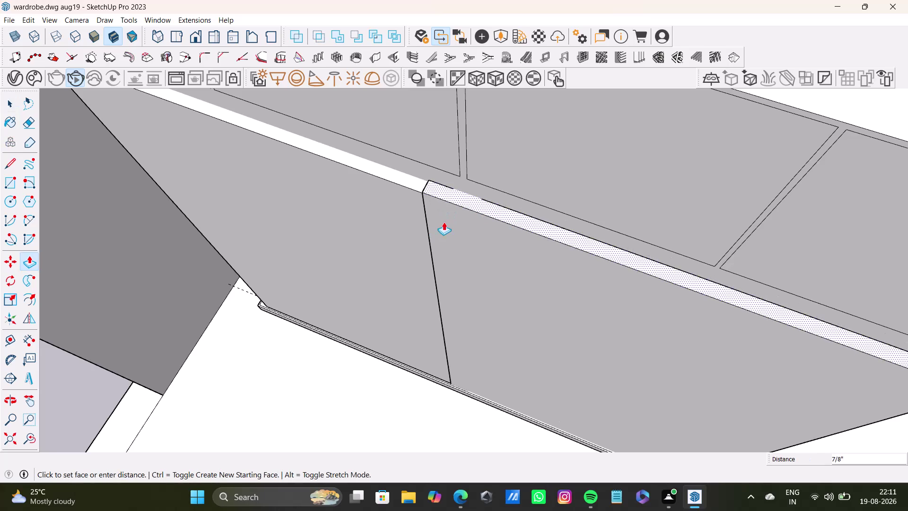
drag(444, 223, 444, 217)
Orbit and zoom out to confirm both doors sit level beneath the top rail.
scroll(down, 3)
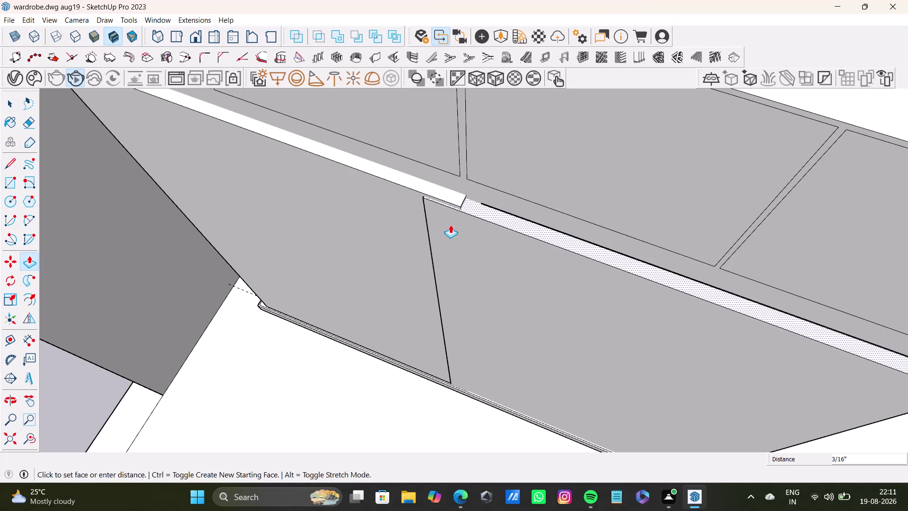
middle_drag(602, 299, 458, 129)
scroll(down, 3)
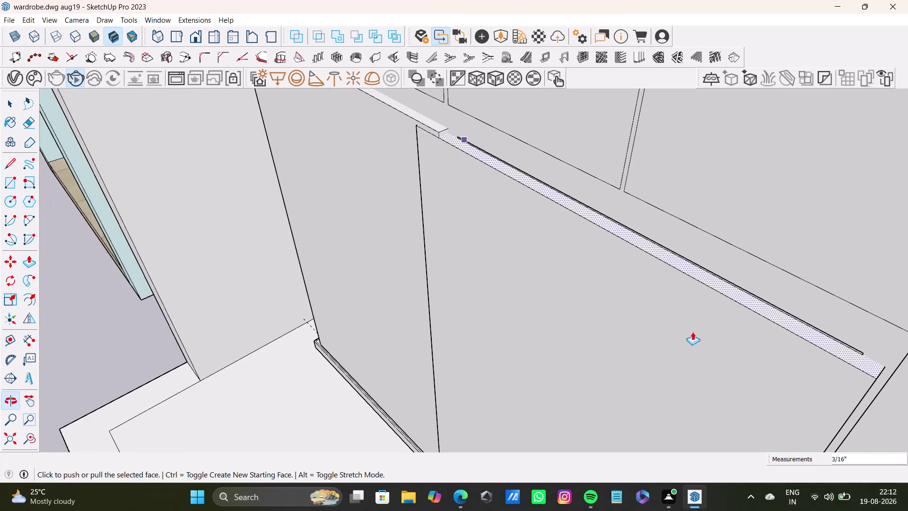
scroll(down, 3)
scroll(down, 3)
key(space)
scroll(down, 3)
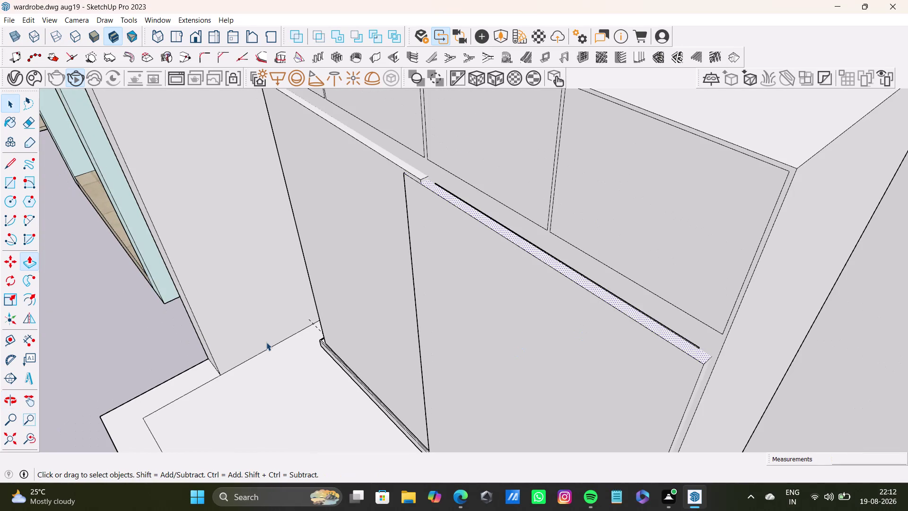
scroll(down, 3)
middle_drag(291, 364, 522, 322)
scroll(down, 3)
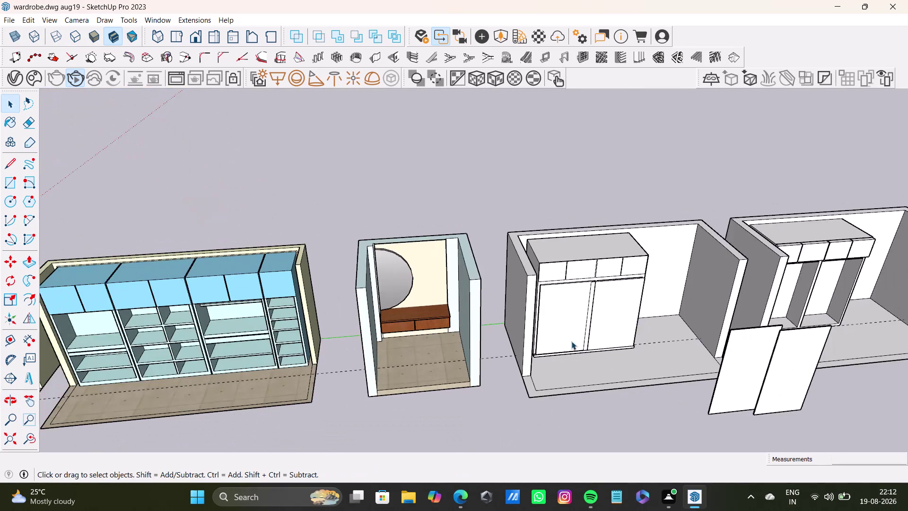
scroll(down, 3)
key(space)
click(578, 405)
scroll(up, 3)
middle_drag(563, 309, 498, 238)
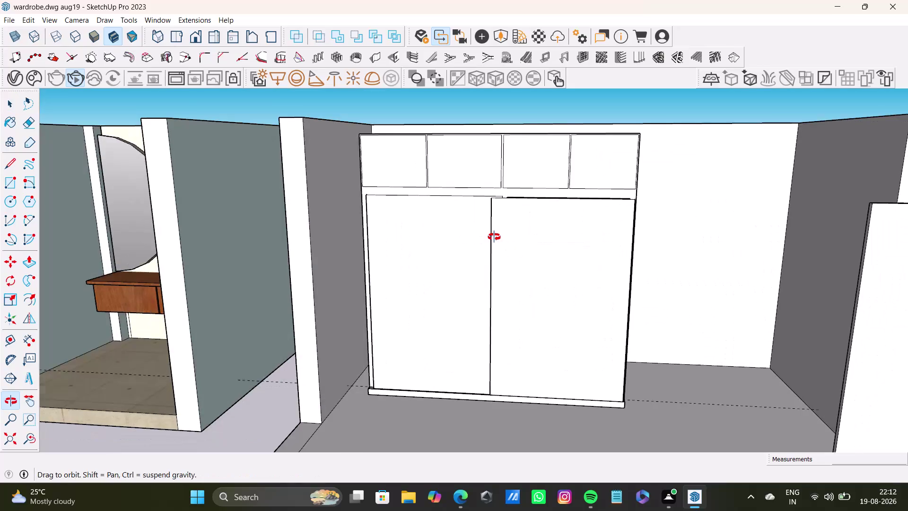
middle_drag(498, 238, 522, 369)
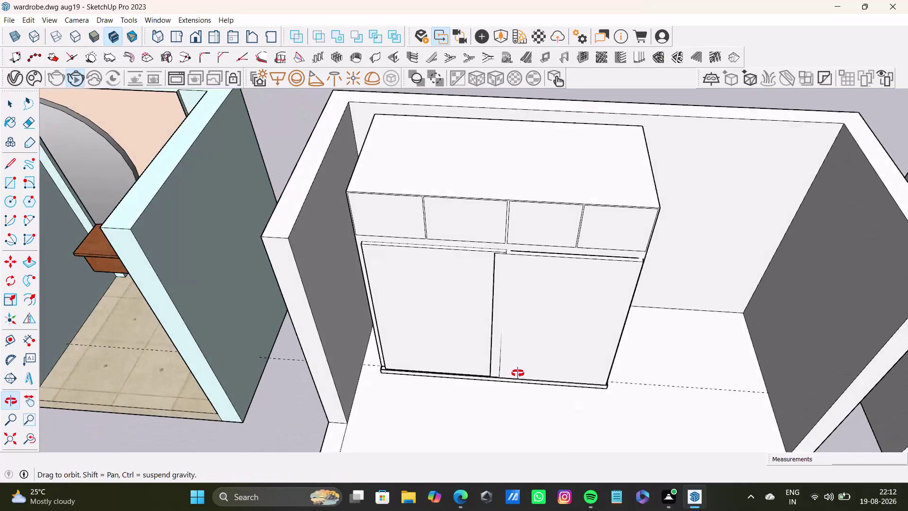
middle_drag(522, 368, 554, 308)
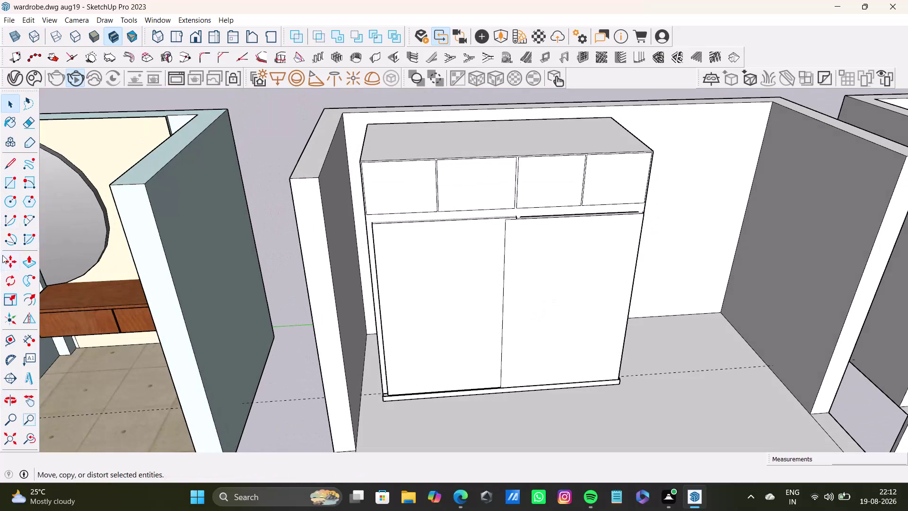
Draw a thin vertical handle rectangle on the left sliding door.
drag(6, 180, 12, 181)
scroll(up, 3)
click(377, 294)
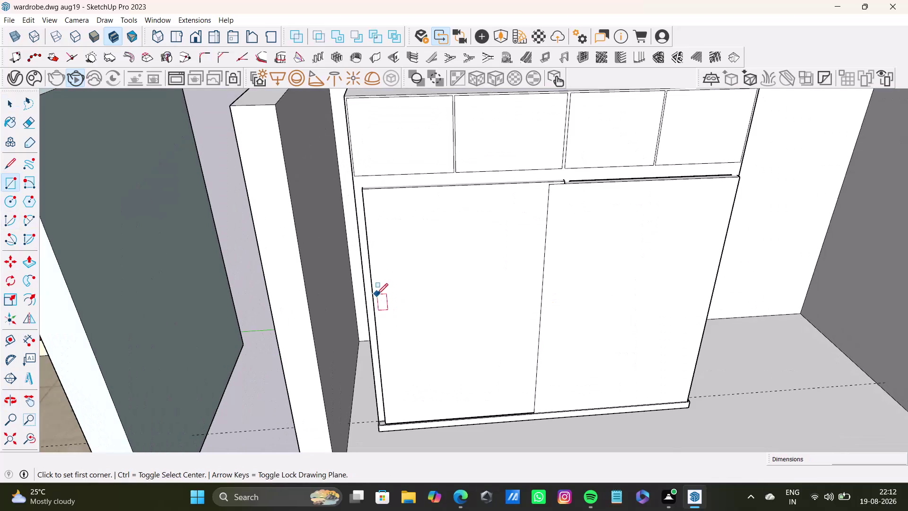
click(389, 349)
key(space)
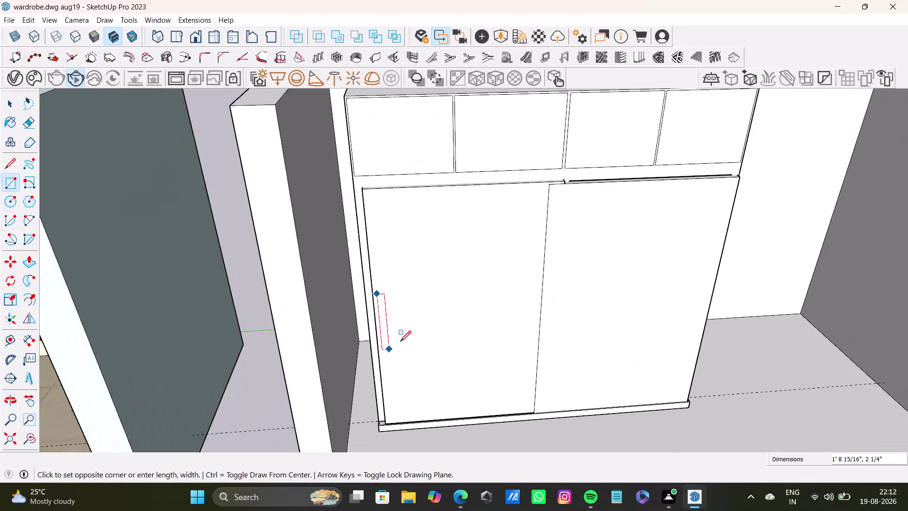
Copy the handle onto the right door with Move, then view both handled doors.
double_click(387, 341)
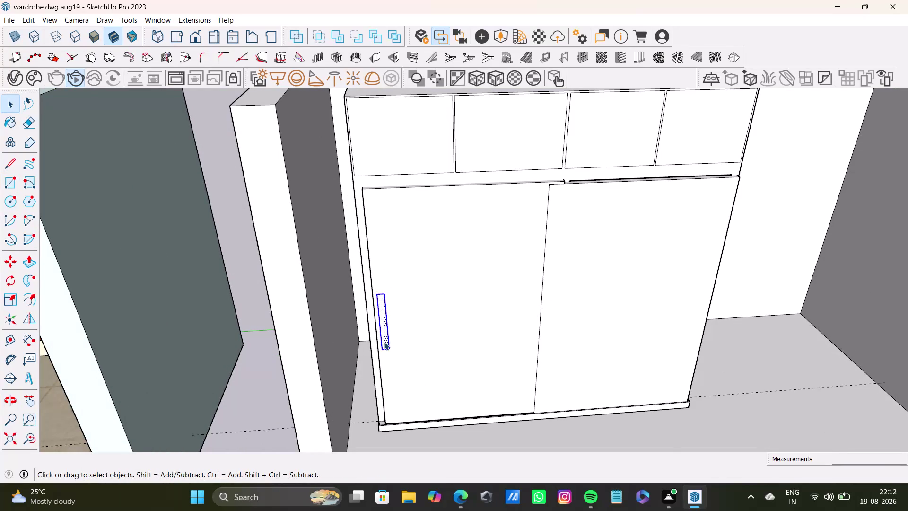
key(m)
click(392, 349)
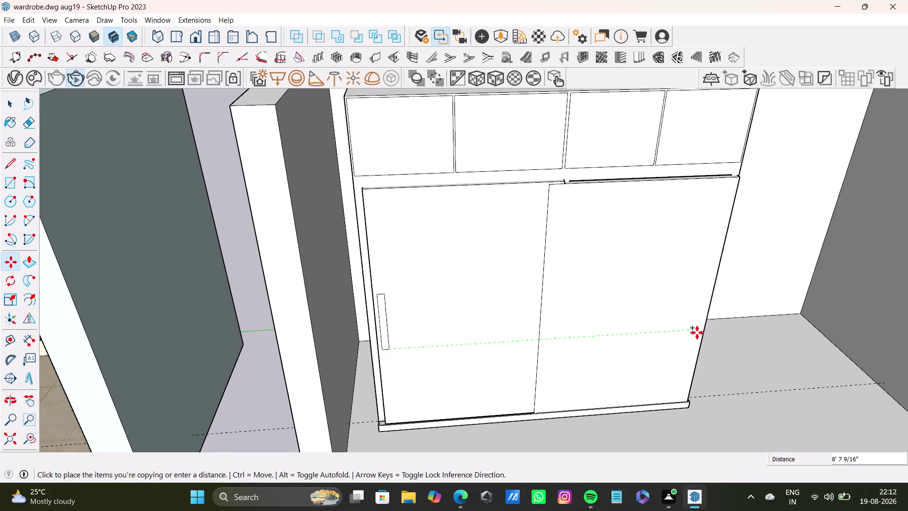
middle_drag(700, 332, 597, 323)
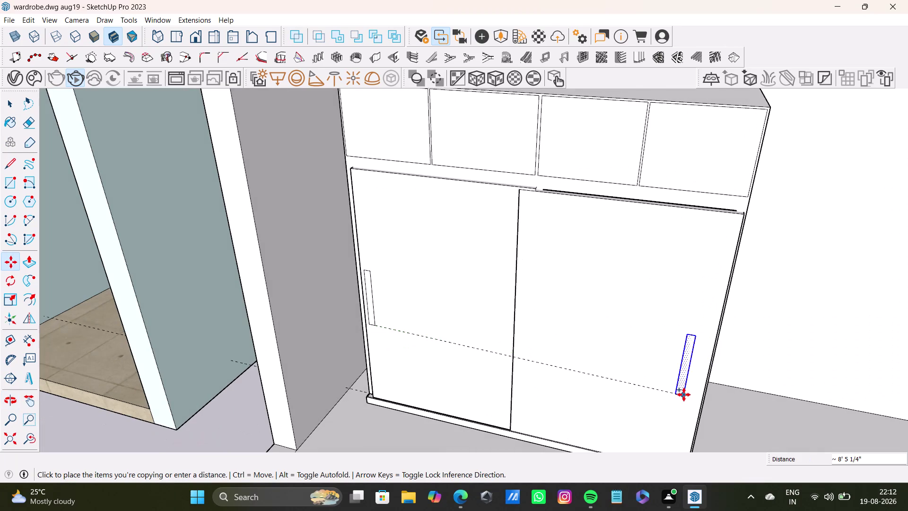
click(687, 394)
key(space)
scroll(down, 3)
scroll(down, 3)
middle_drag(539, 368, 635, 339)
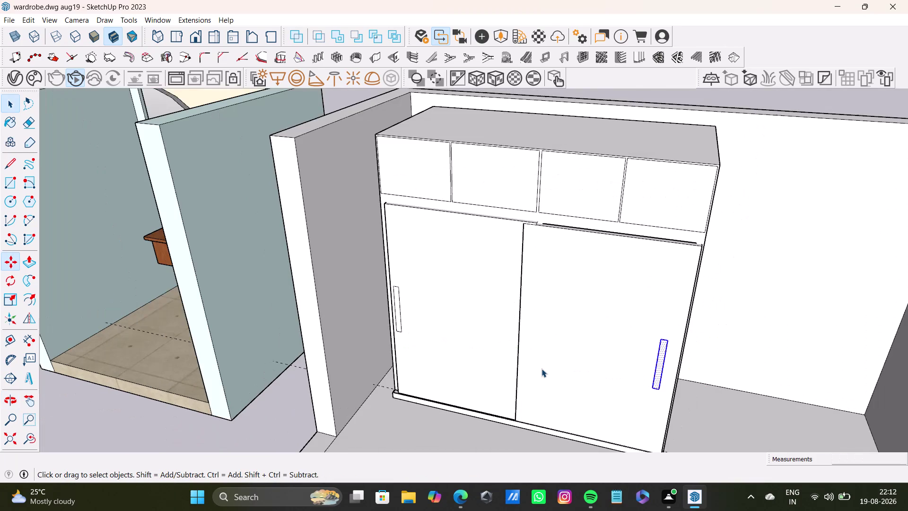
middle_drag(635, 340, 589, 289)
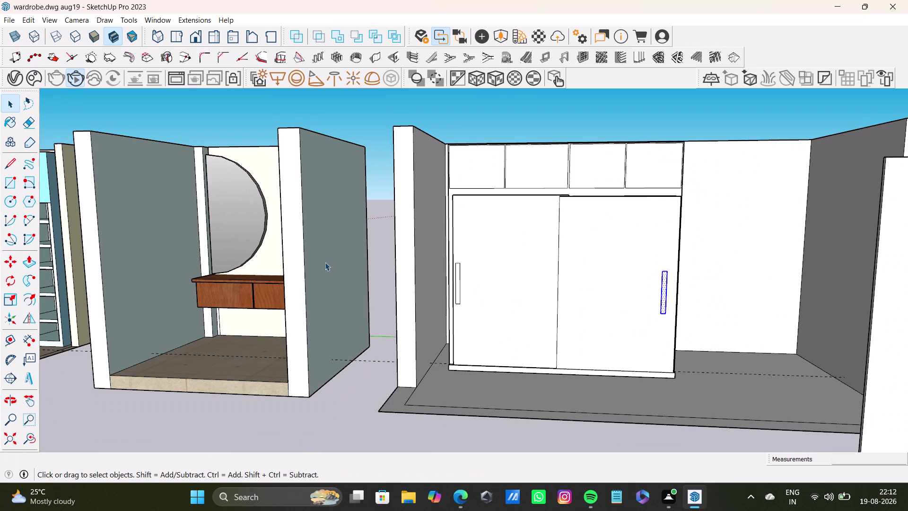
scroll(down, 3)
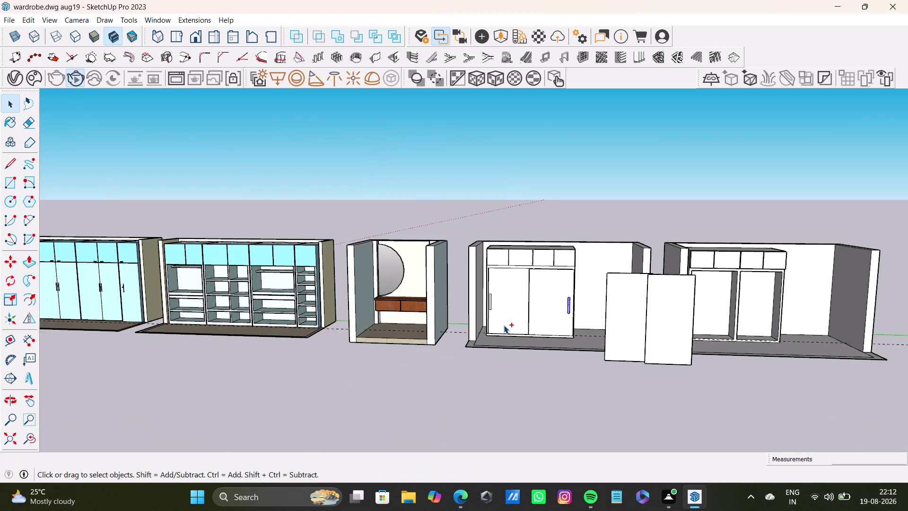
key(ctrl+s)
key(ctrl+s)
key(ctrl+s)
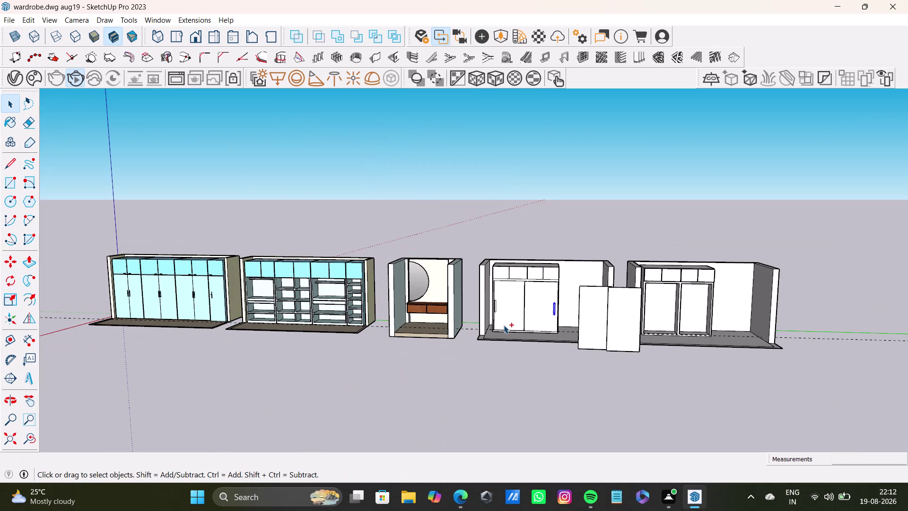